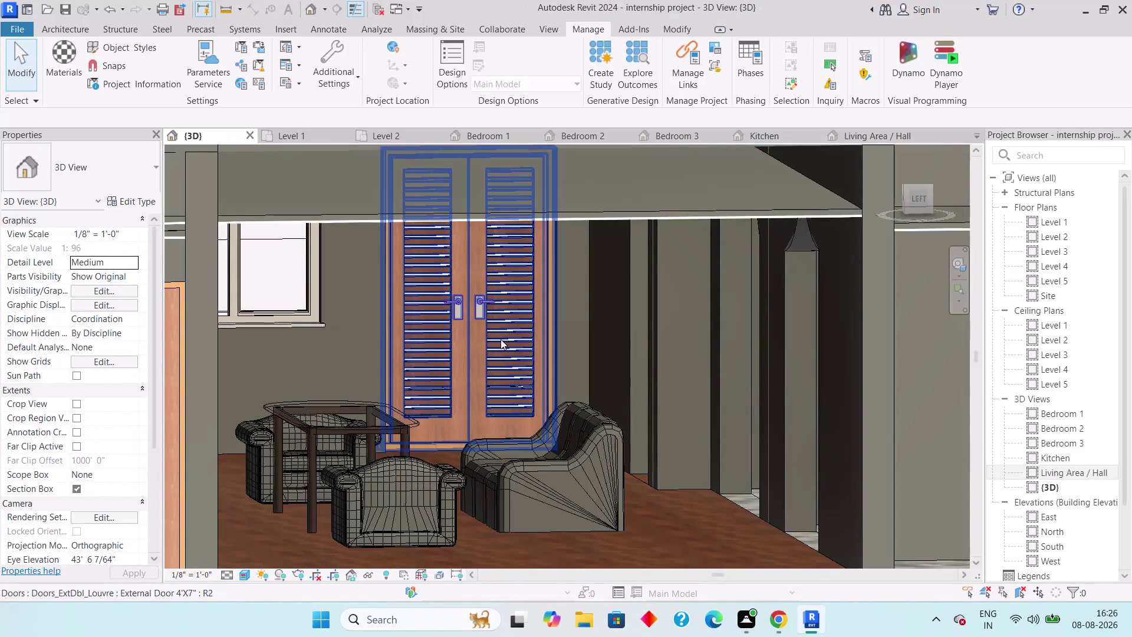
Turn off the 3D Section Box, zoom out to the whole house, and switch to Level 1.
scroll(down, 3)
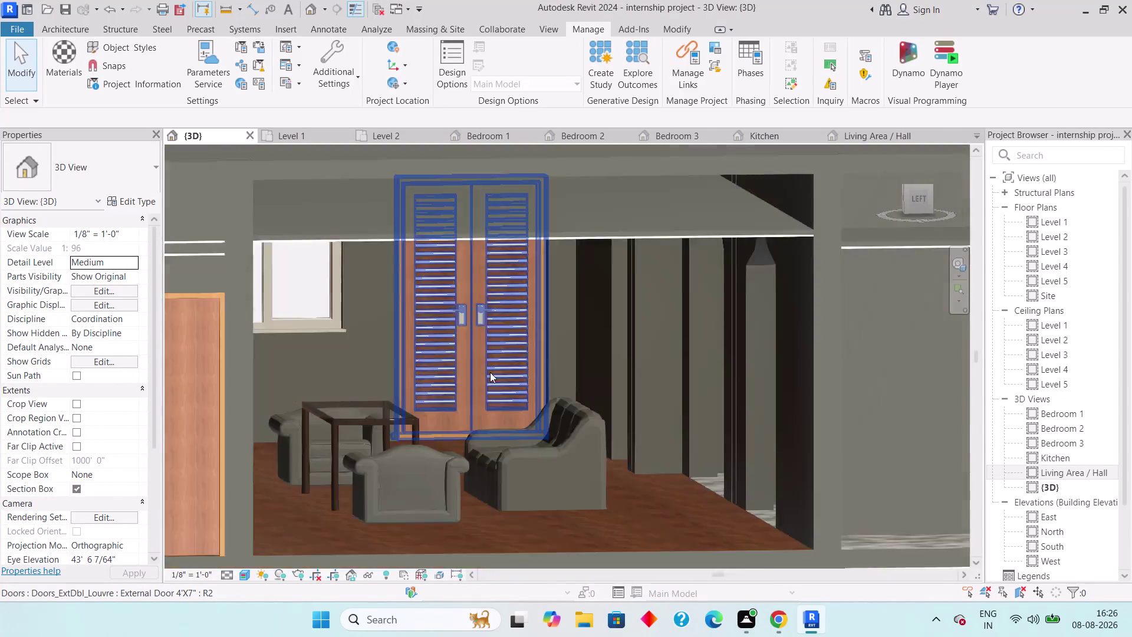
scroll(down, 3)
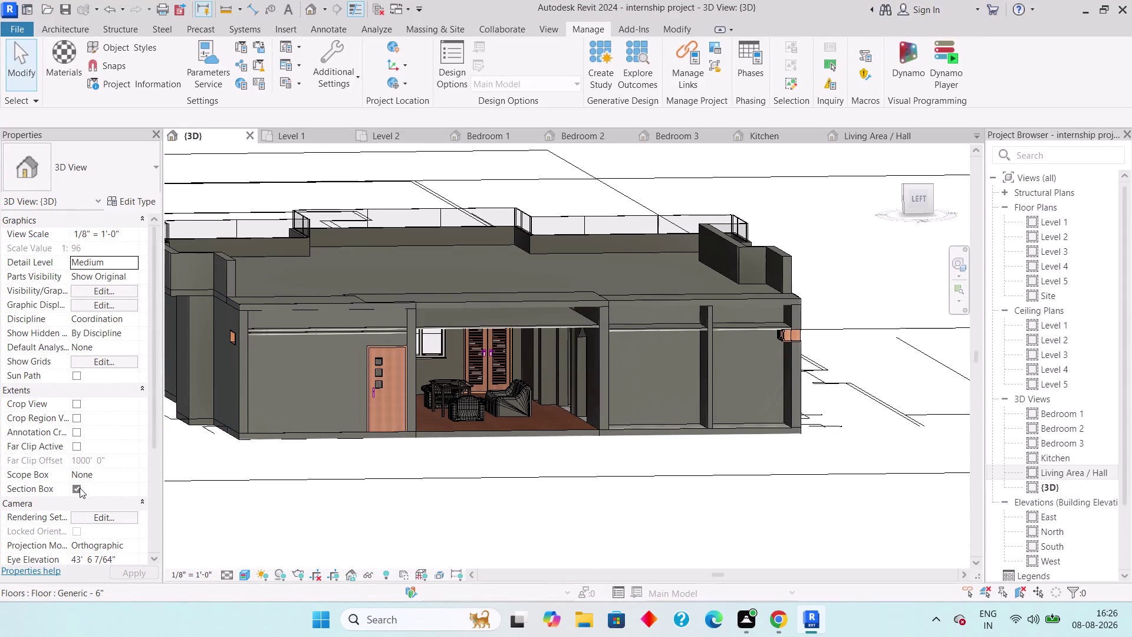
click(79, 488)
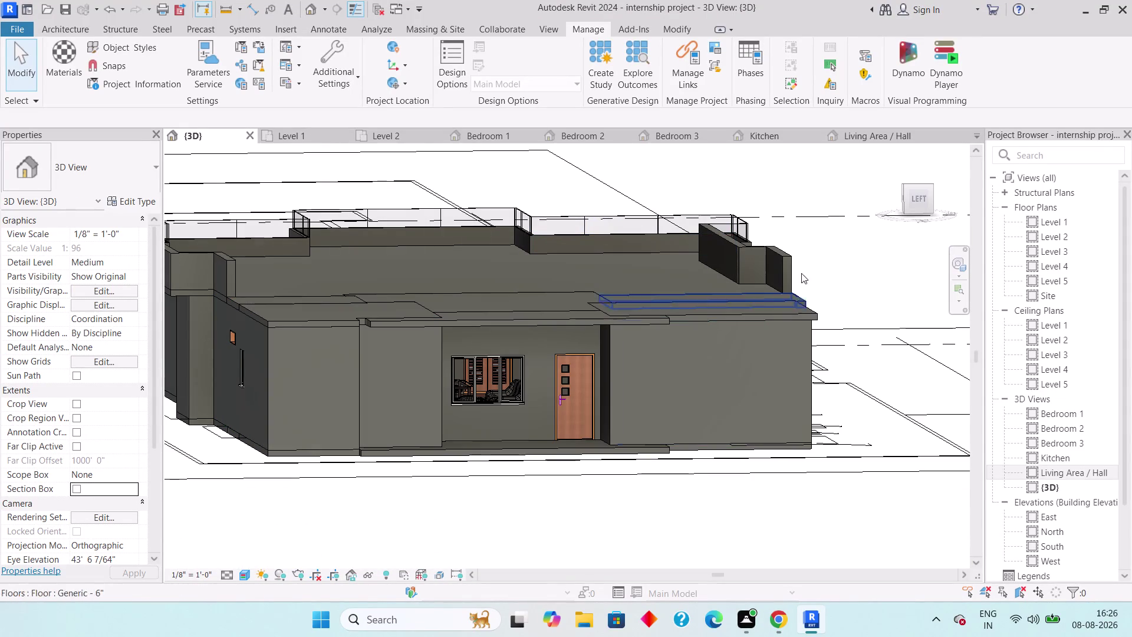
drag(915, 200, 940, 223)
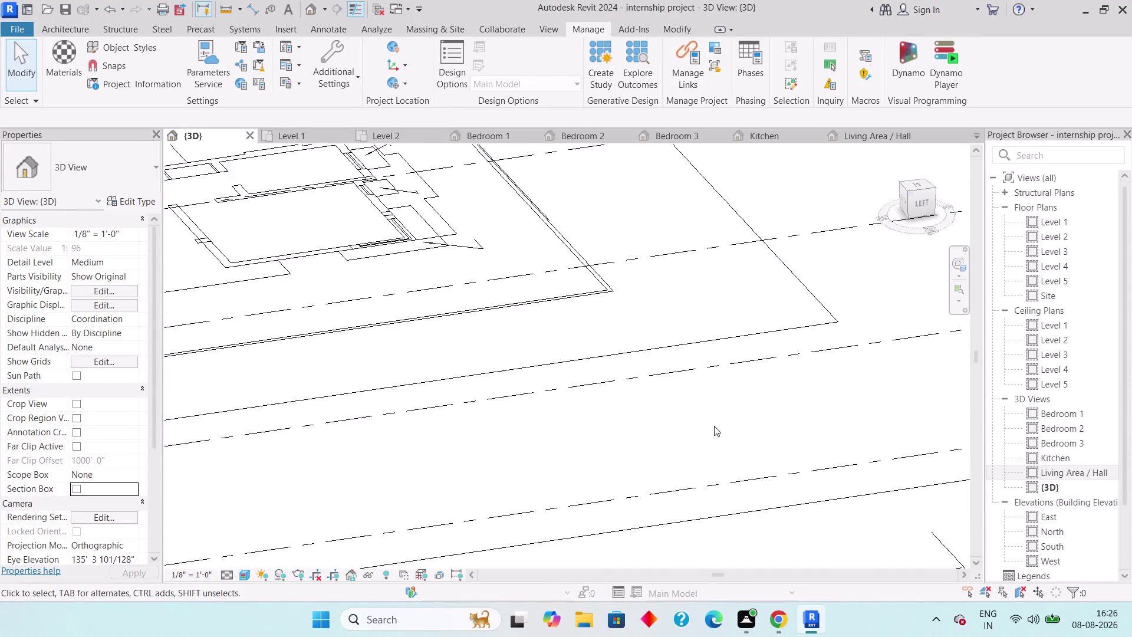
scroll(down, 3)
middle_drag(726, 456, 644, 296)
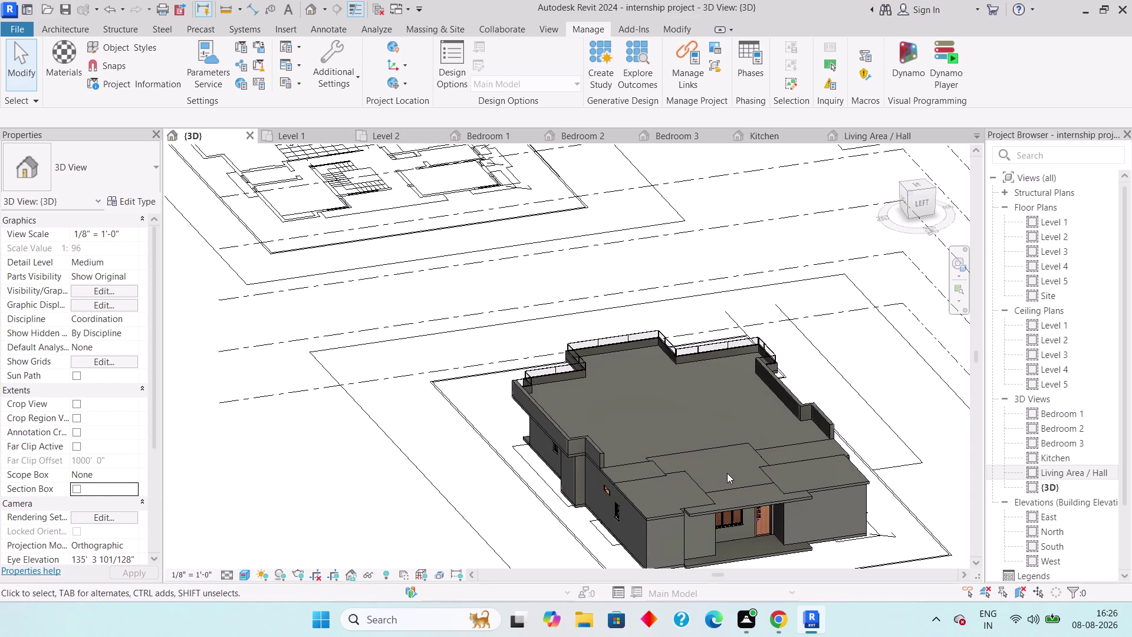
scroll(down, 3)
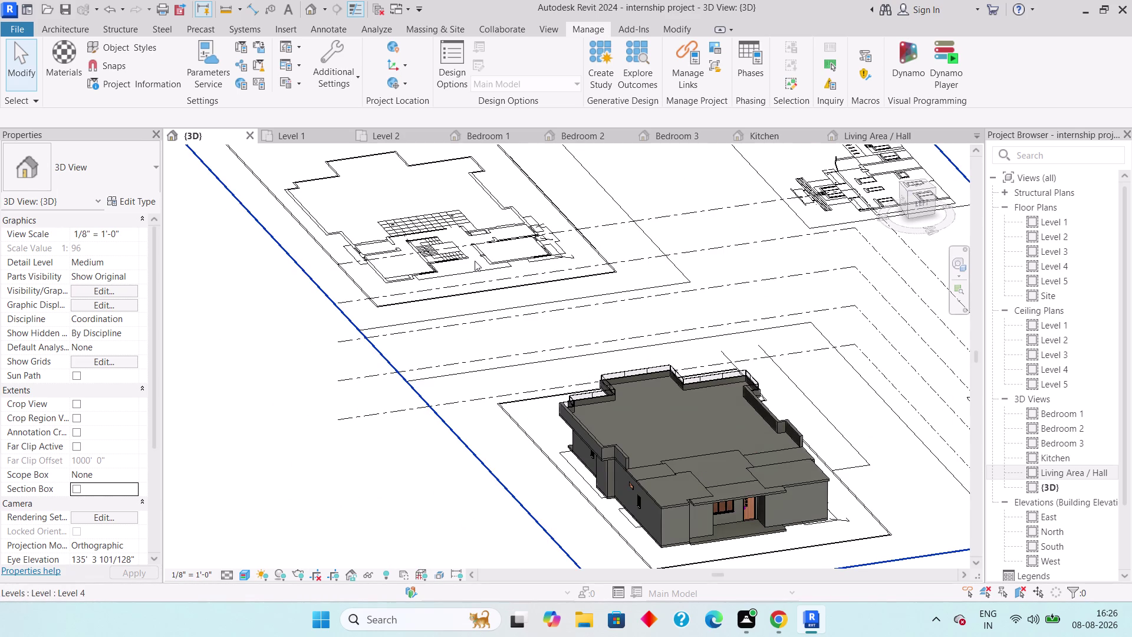
click(297, 130)
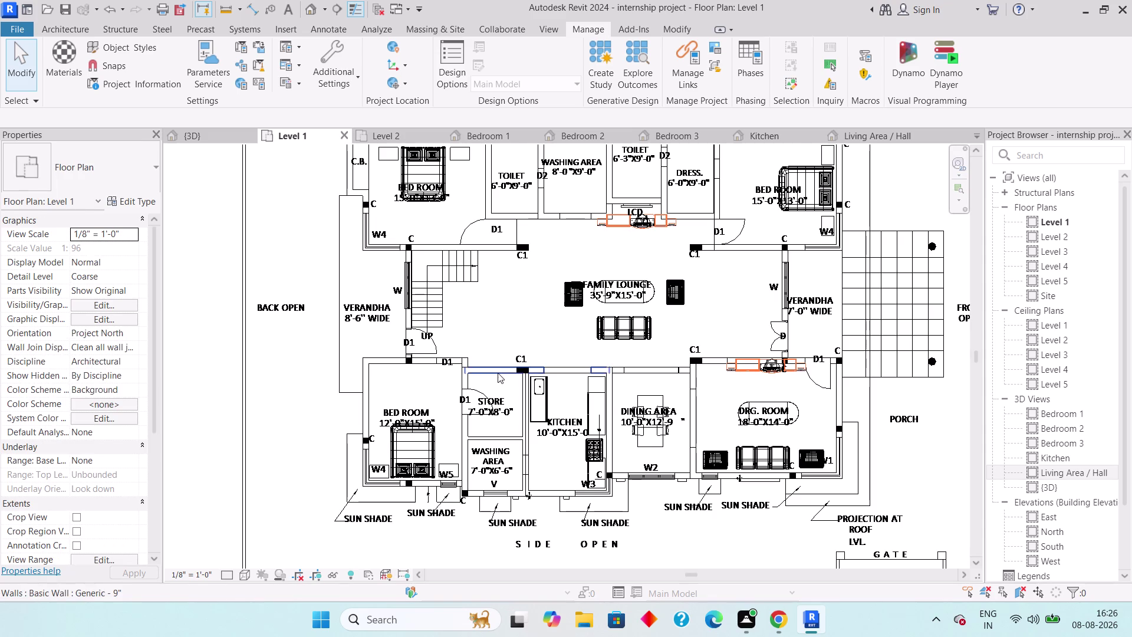
Zoom out on Level 1 to see all imported plan sheets, then return to {3D}.
scroll(down, 3)
scroll(down, 3)
middle_drag(507, 388, 502, 375)
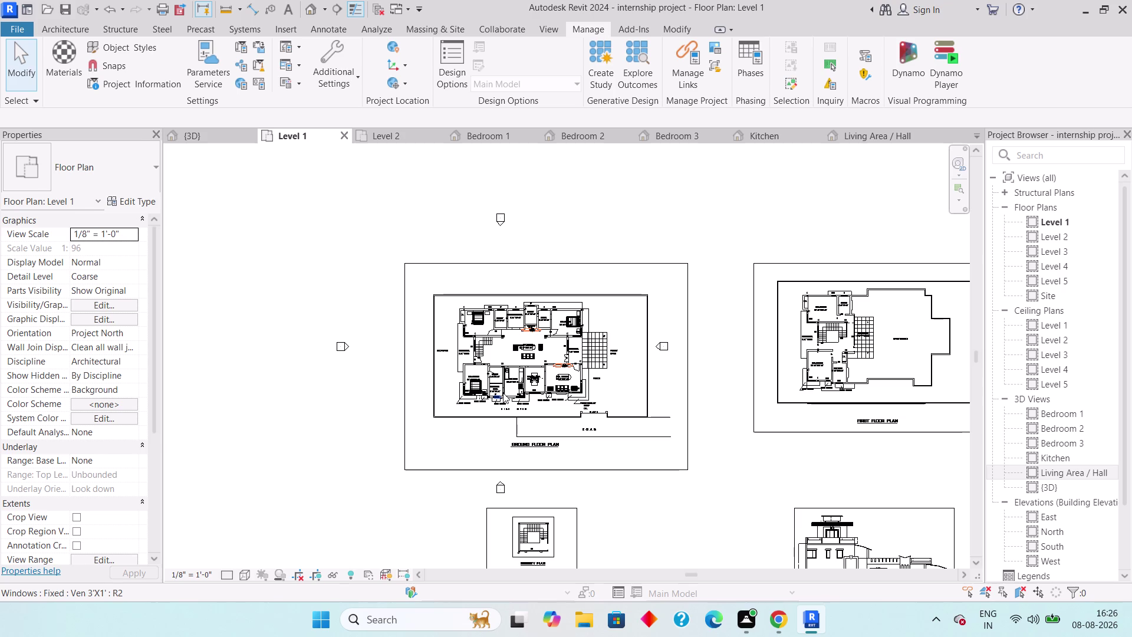
scroll(down, 3)
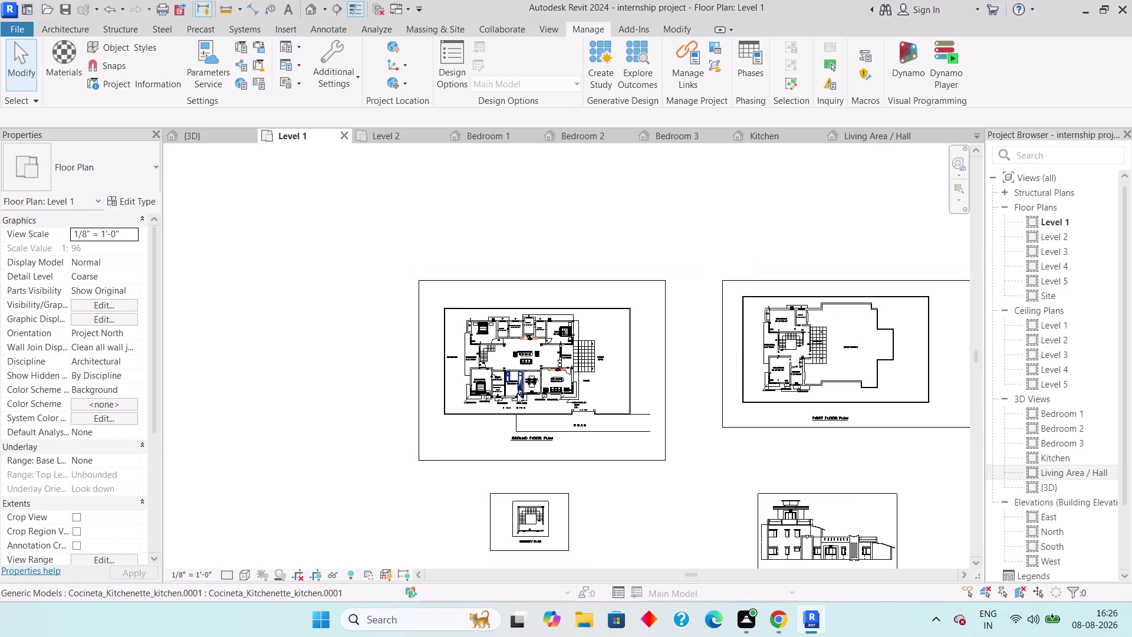
click(210, 137)
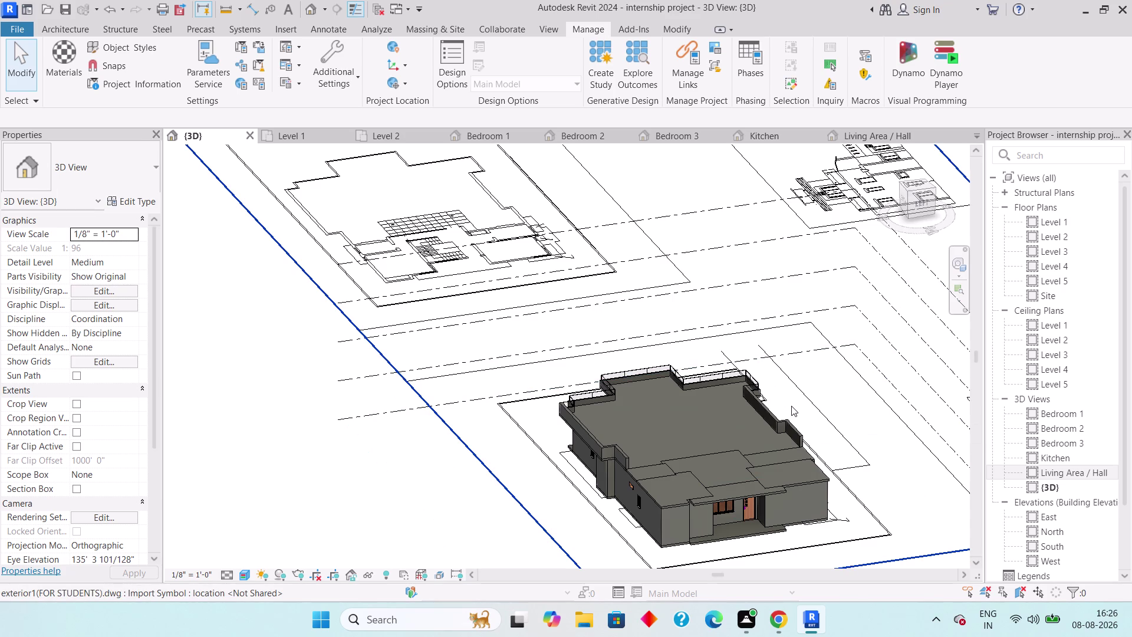
scroll(down, 3)
middle_drag(800, 387, 615, 315)
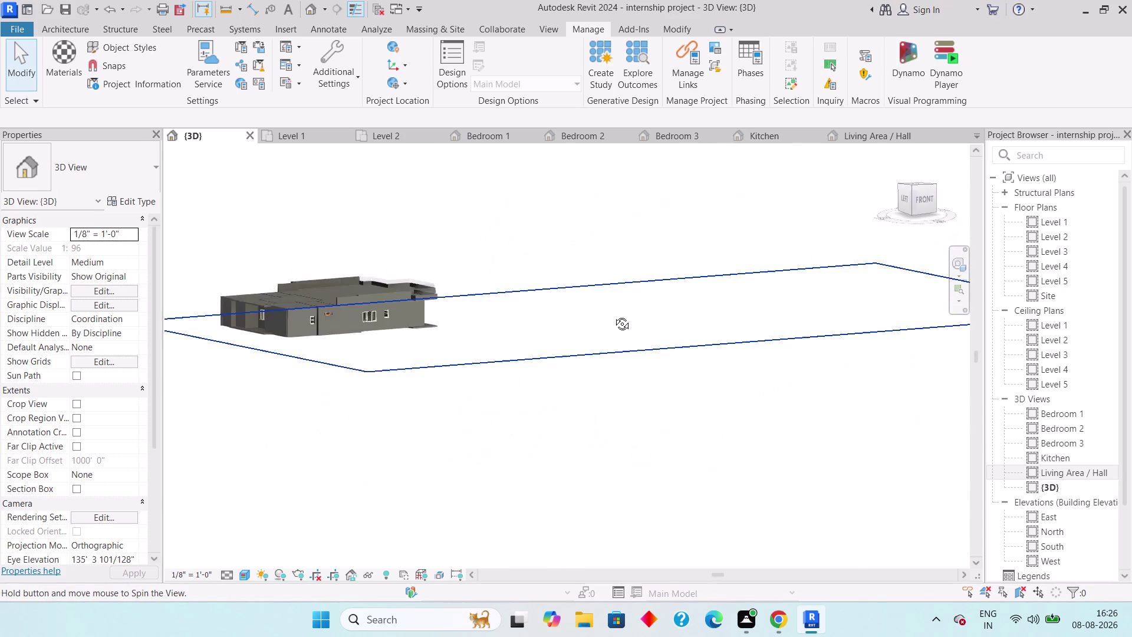
middle_drag(615, 314, 606, 315)
middle_drag(597, 318, 917, 458)
middle_drag(738, 402, 678, 465)
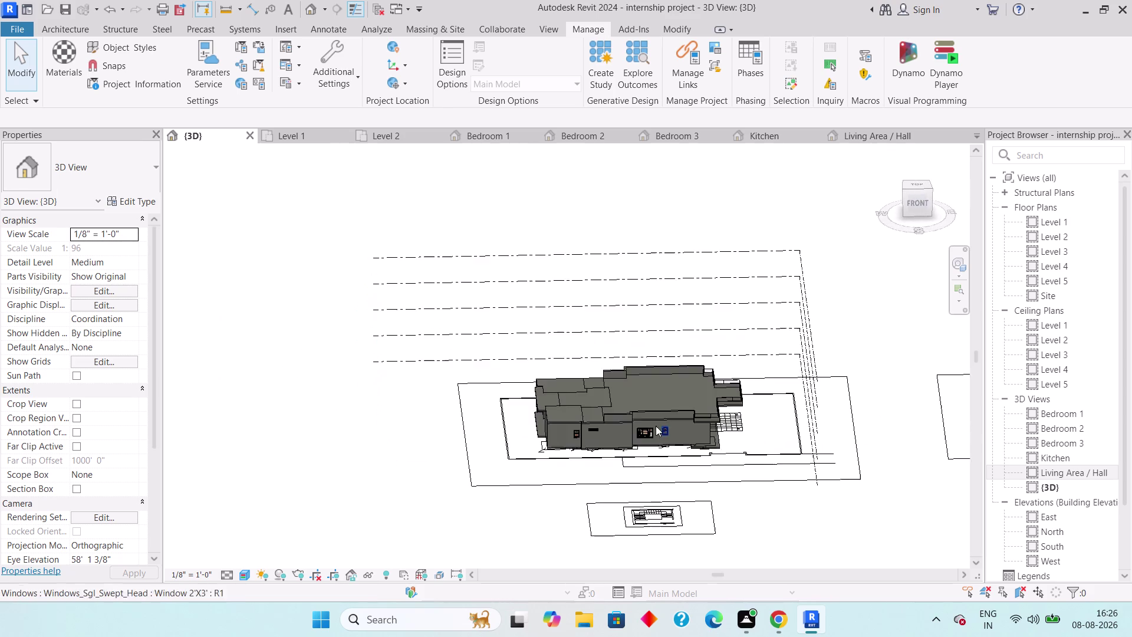
scroll(up, 3)
scroll(up, 3)
middle_drag(687, 428, 620, 400)
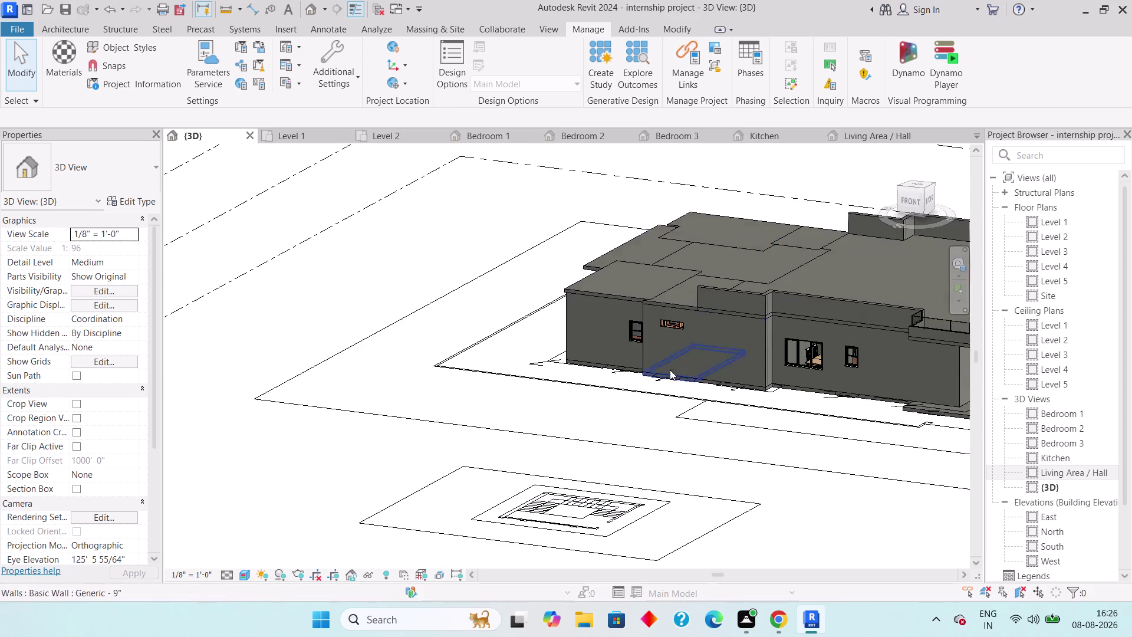
middle_drag(679, 368, 491, 427)
scroll(down, 3)
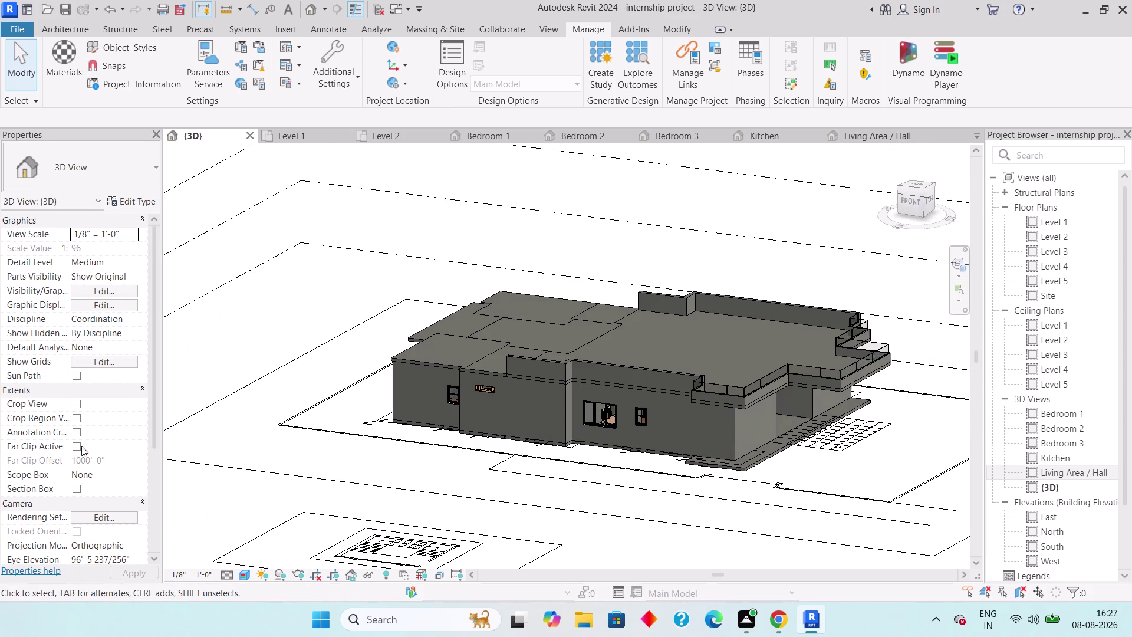
middle_drag(657, 457, 677, 500)
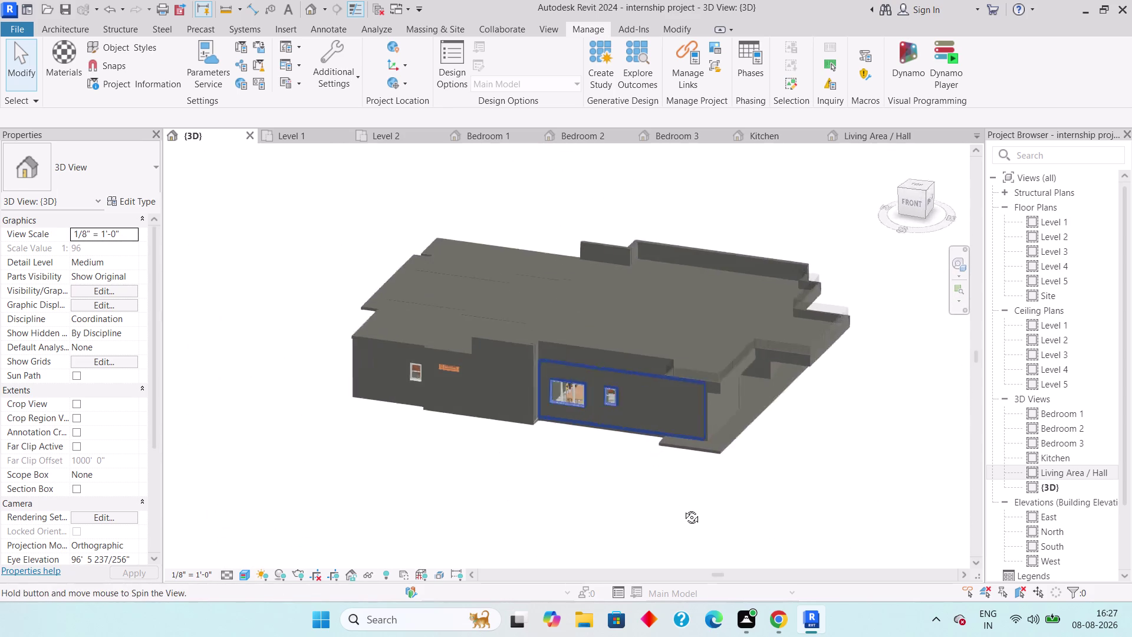
middle_drag(677, 500, 687, 515)
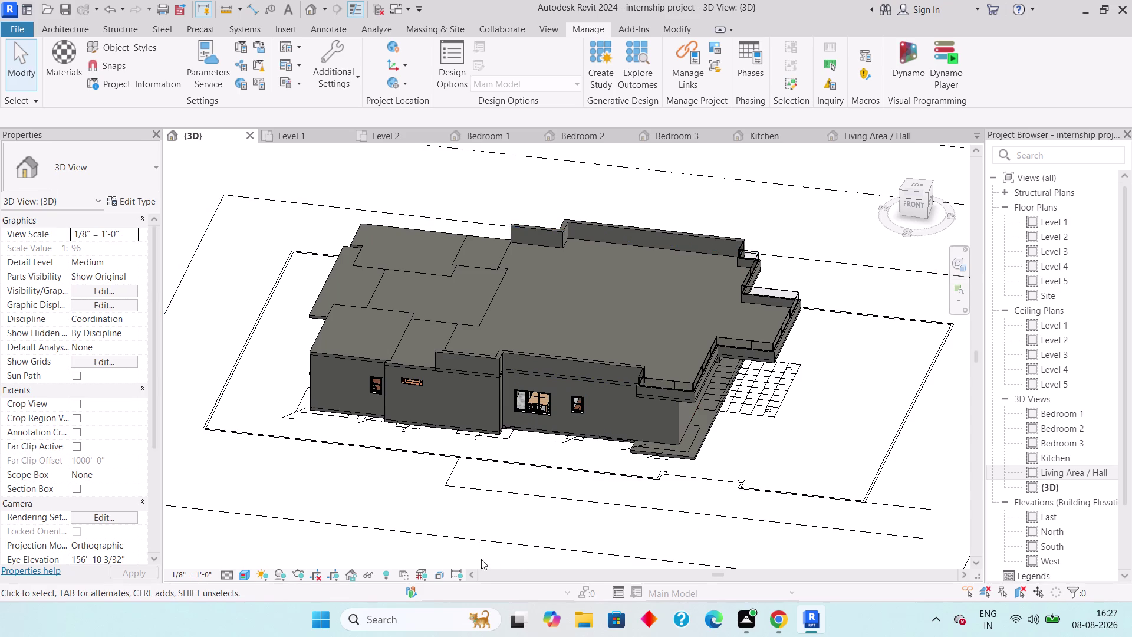
click(73, 61)
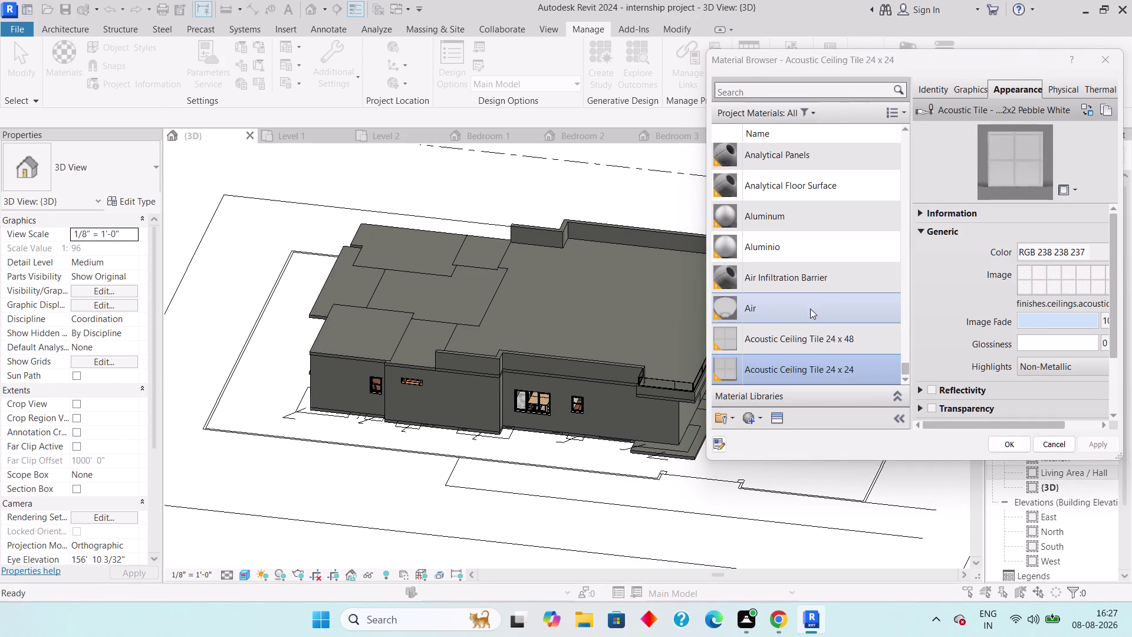
click(790, 92)
text(be)
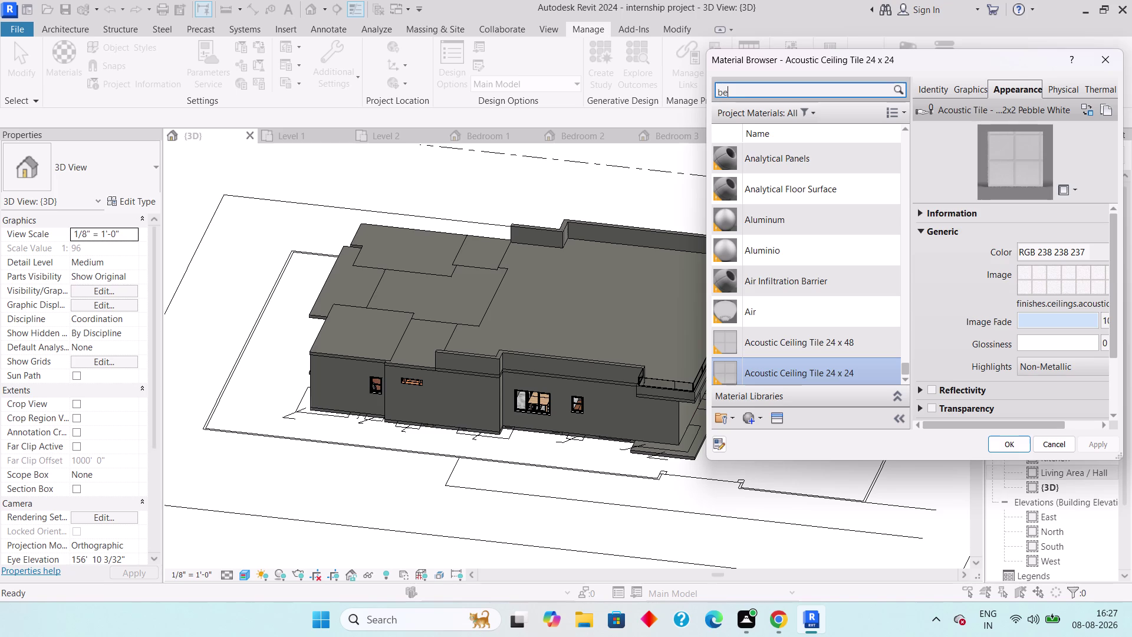
text(i)
text(ge)
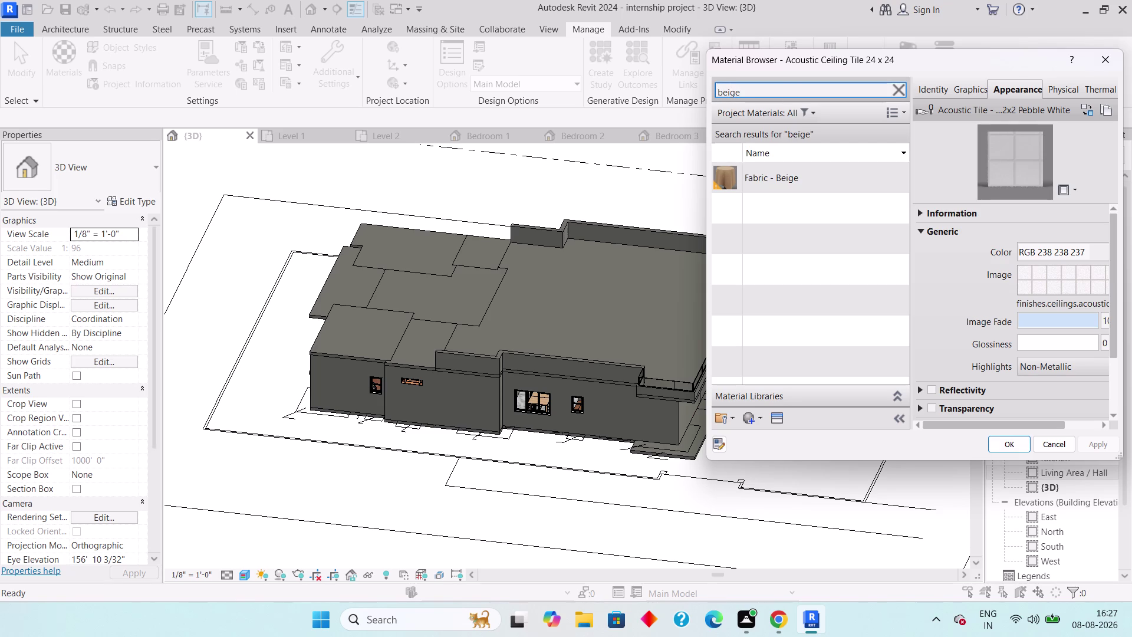
click(913, 93)
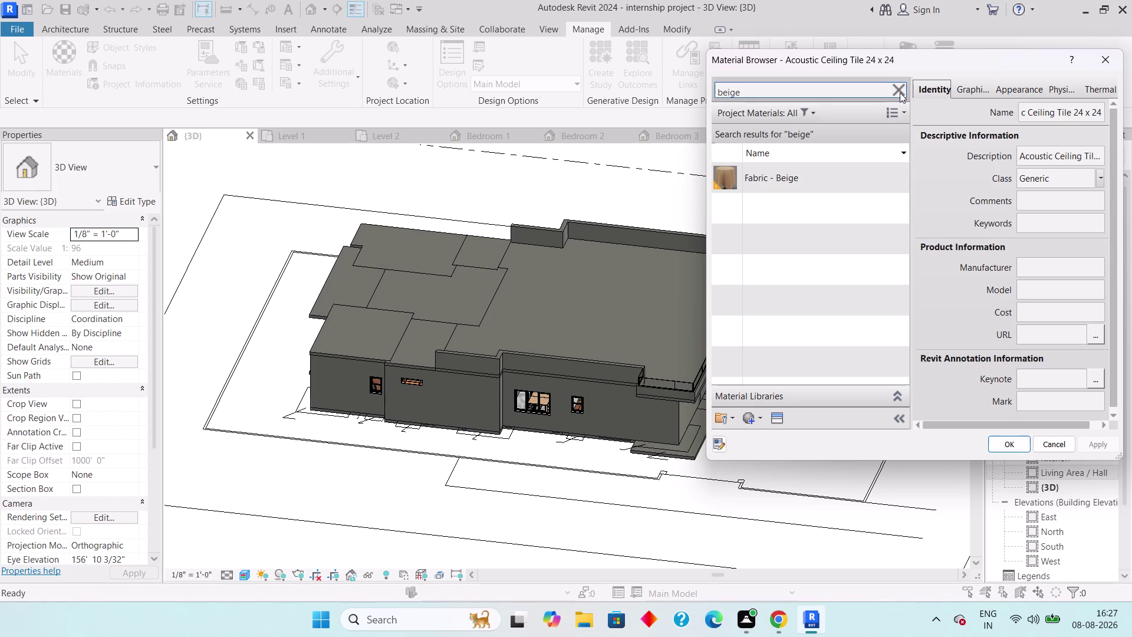
click(892, 90)
click(1104, 62)
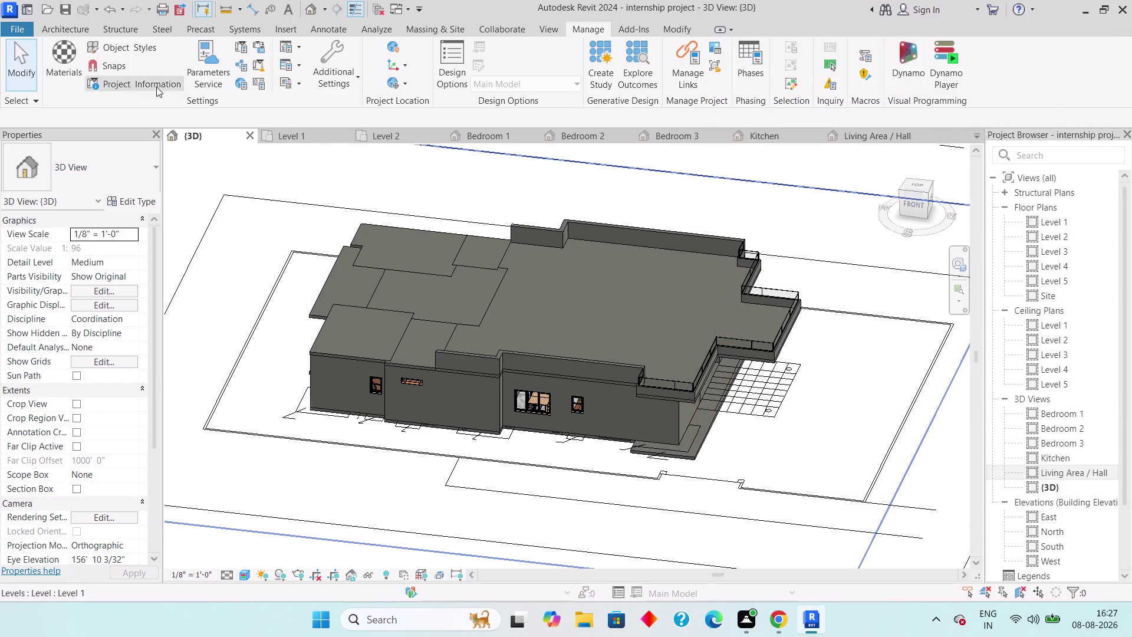
click(67, 55)
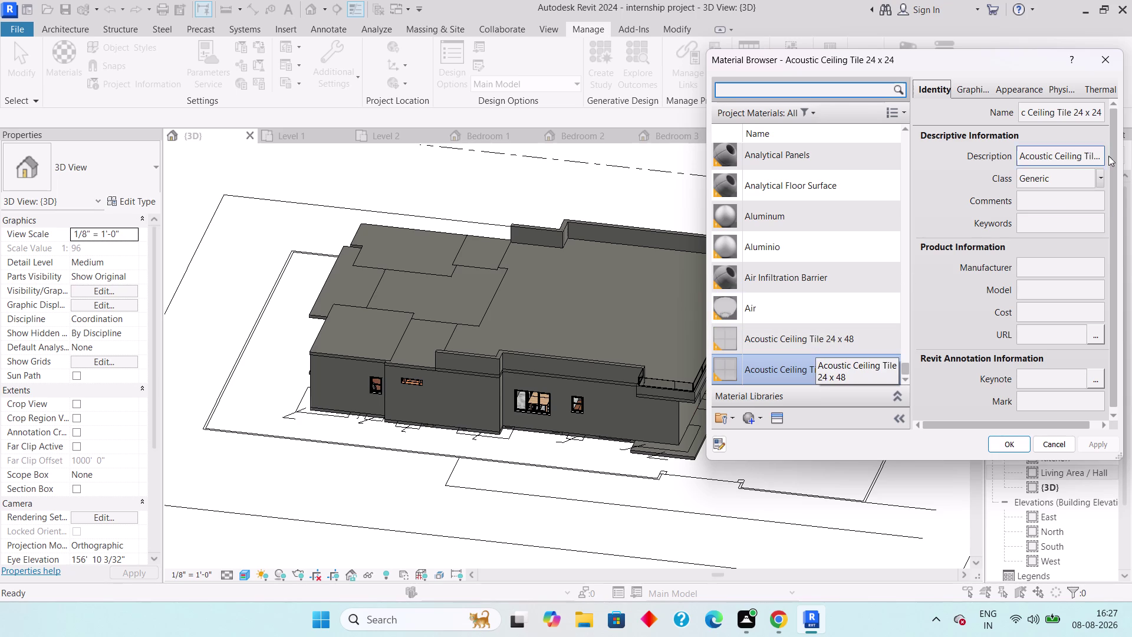
click(1118, 61)
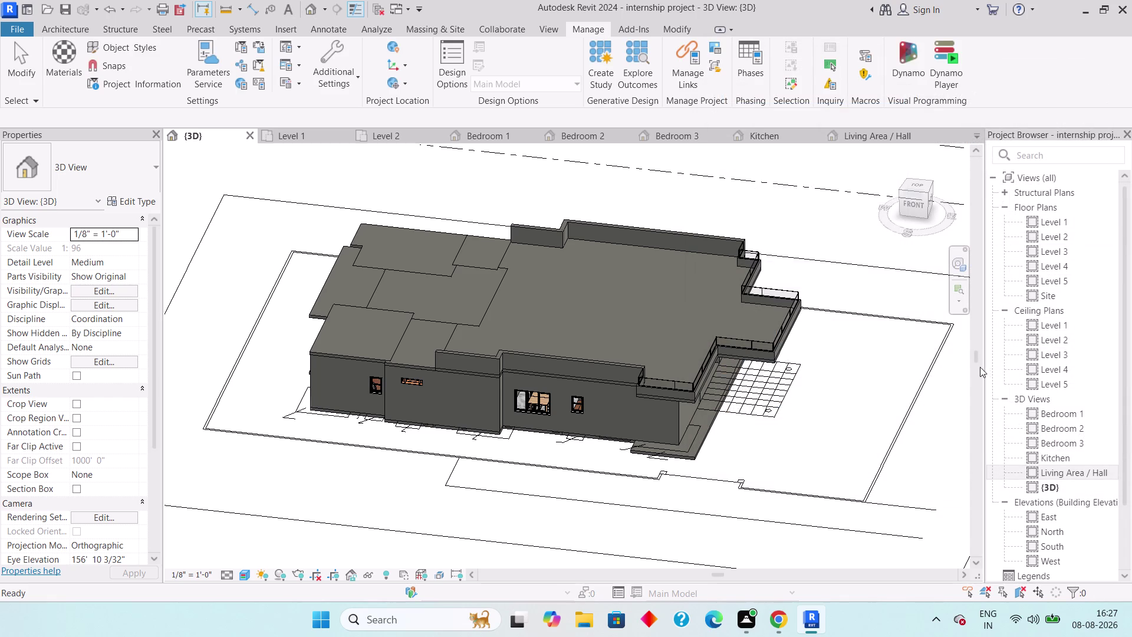
Orbit and zoom to the side wall window in 3D, then switch to the Level 1 plan.
middle_drag(977, 349, 936, 340)
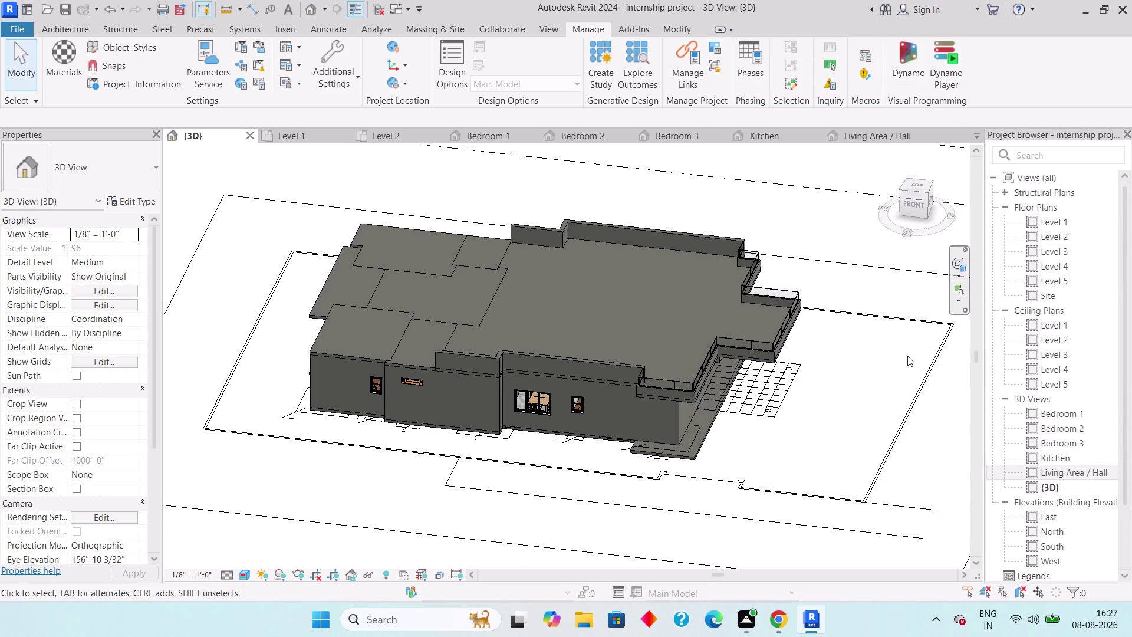
middle_drag(900, 351, 845, 335)
scroll(down, 3)
middle_drag(844, 326, 731, 454)
scroll(up, 3)
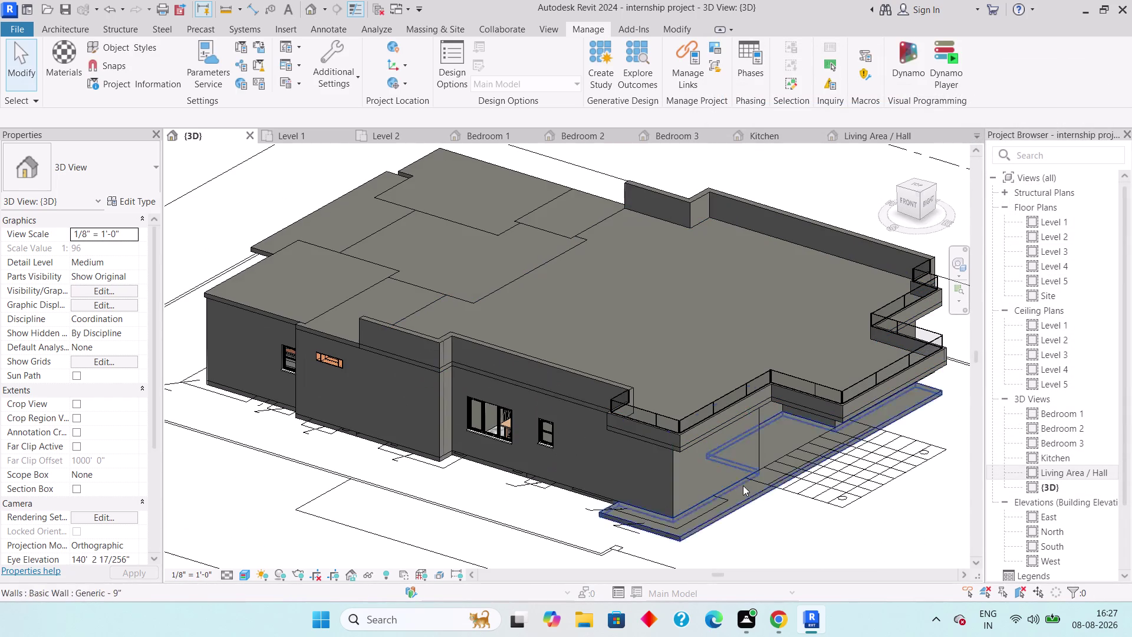
scroll(up, 3)
middle_drag(728, 483, 710, 475)
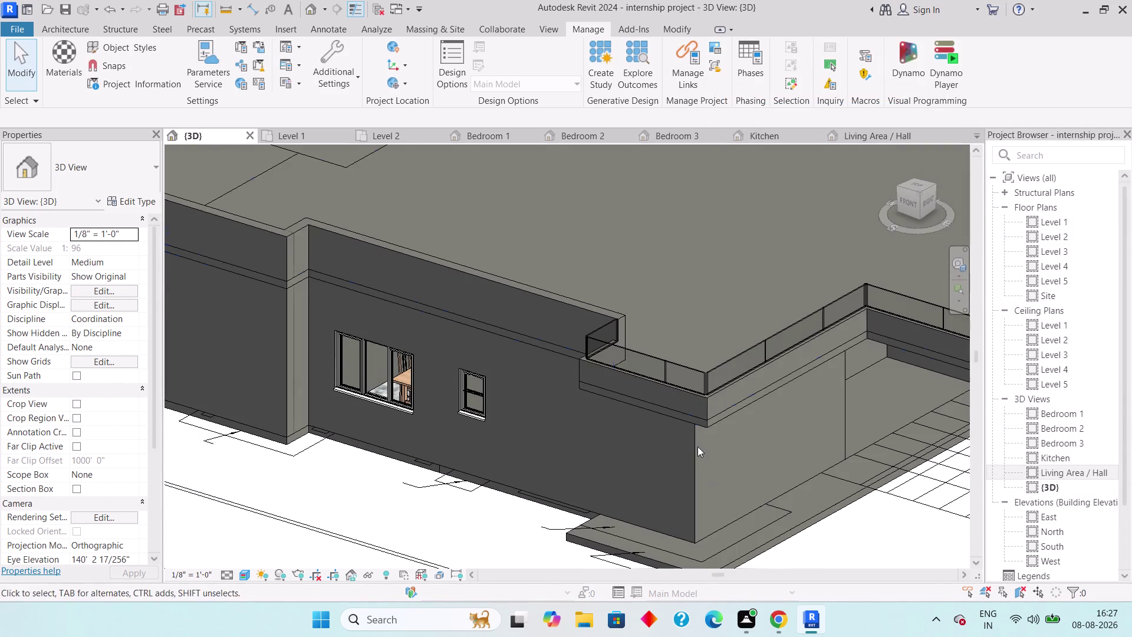
click(289, 130)
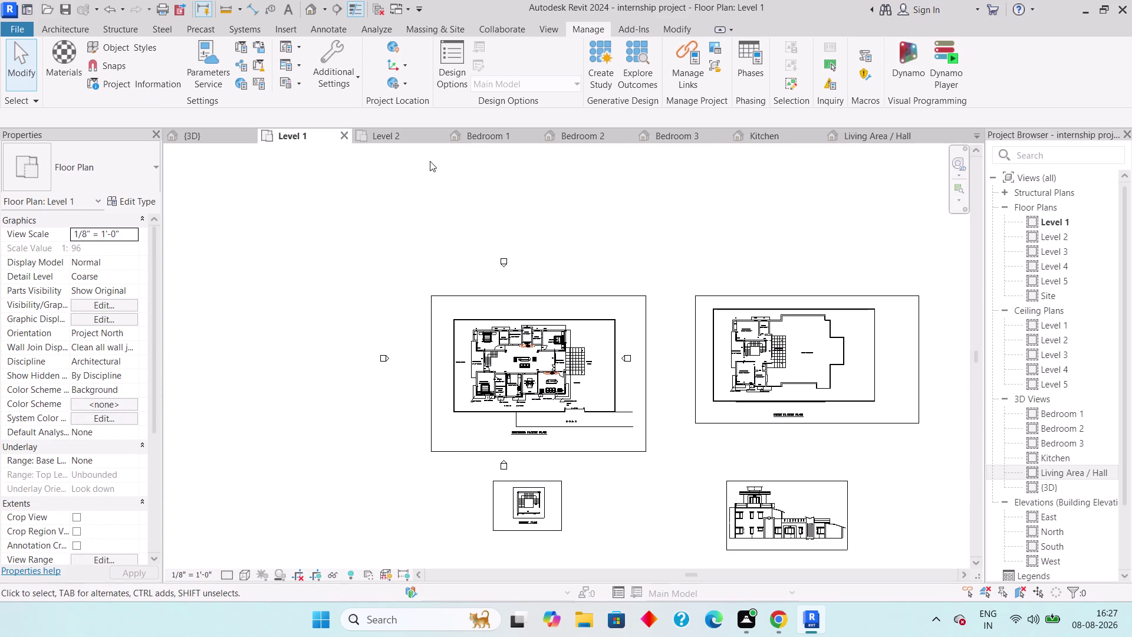
Close several open room view tabs, including the Living Area / Hall view.
click(533, 130)
triple_click(533, 131)
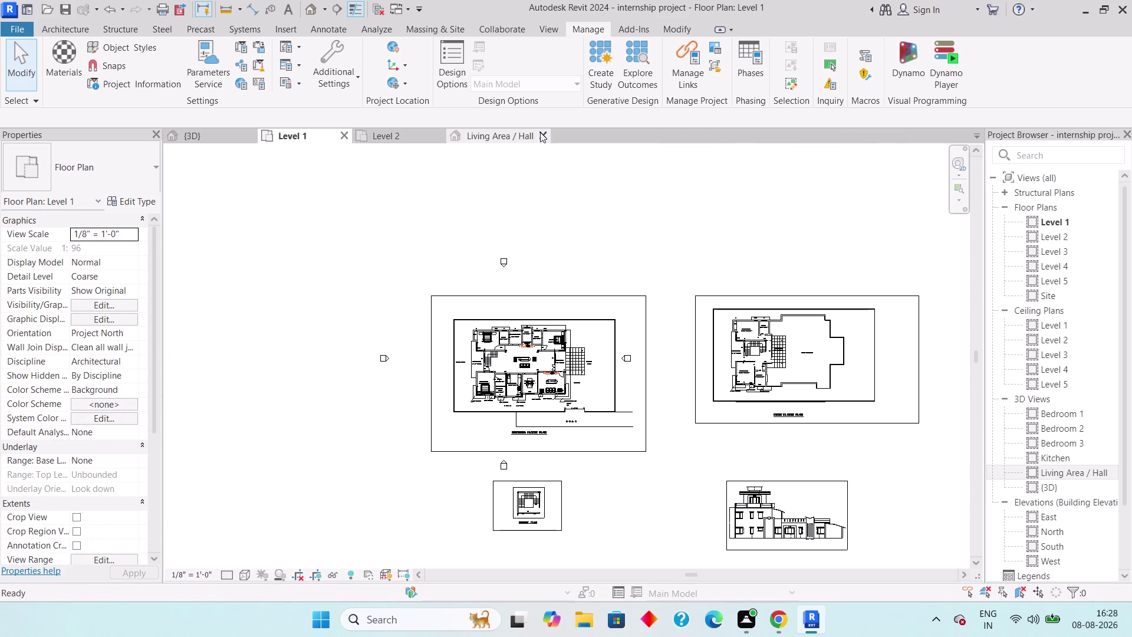
click(540, 132)
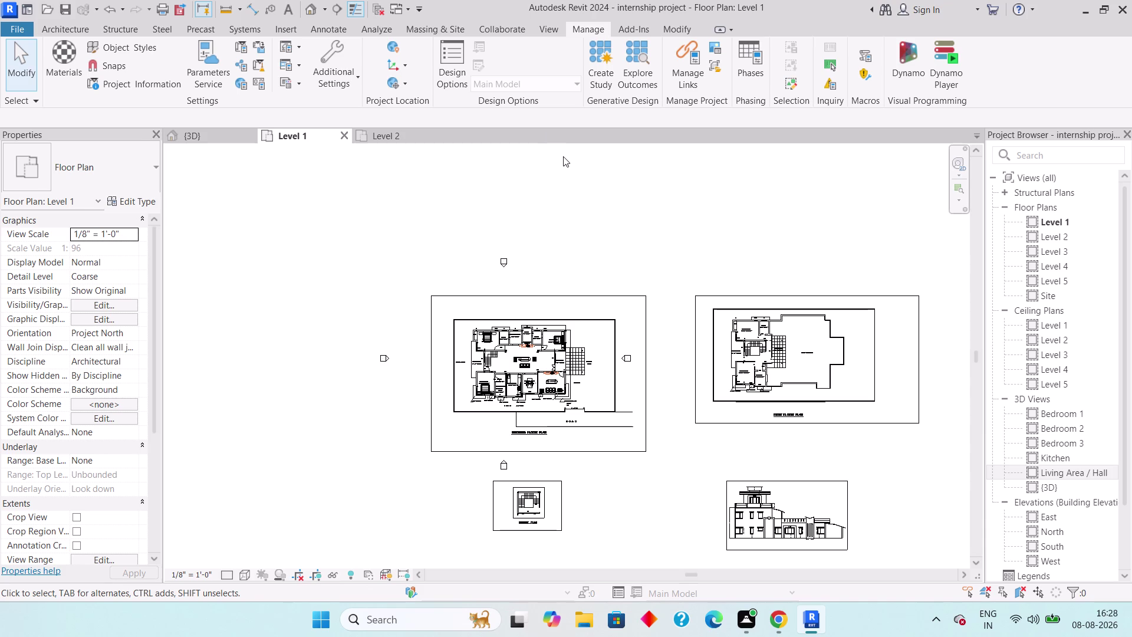
Toggle the system quick settings panel and zoom into the drawing room and dining area.
scroll(up, 3)
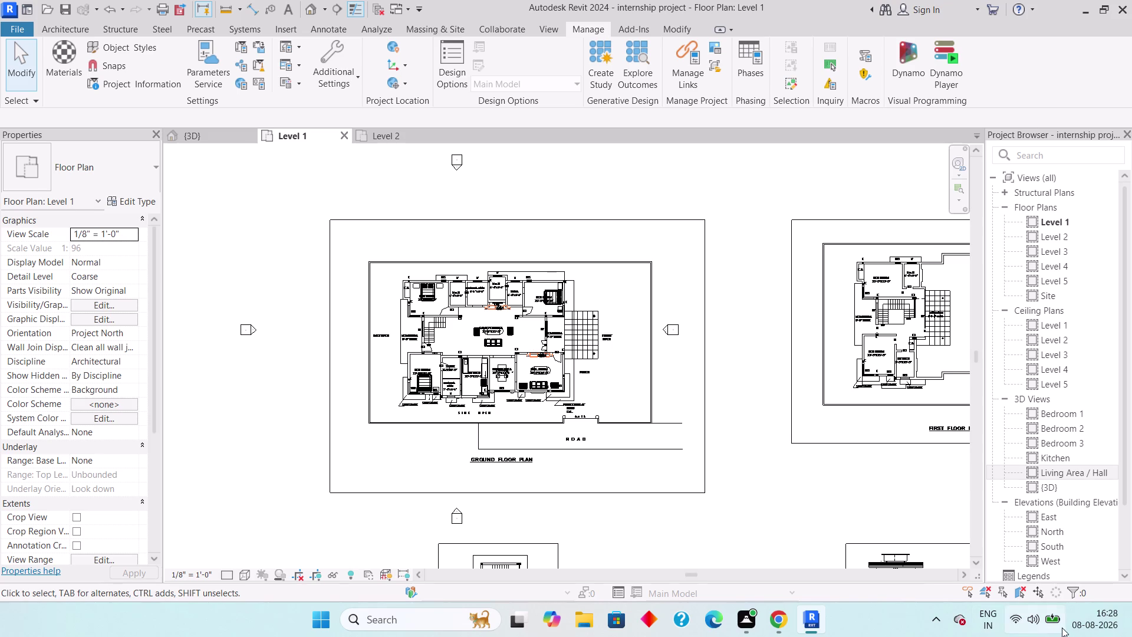
click(1072, 630)
click(1073, 624)
click(1054, 623)
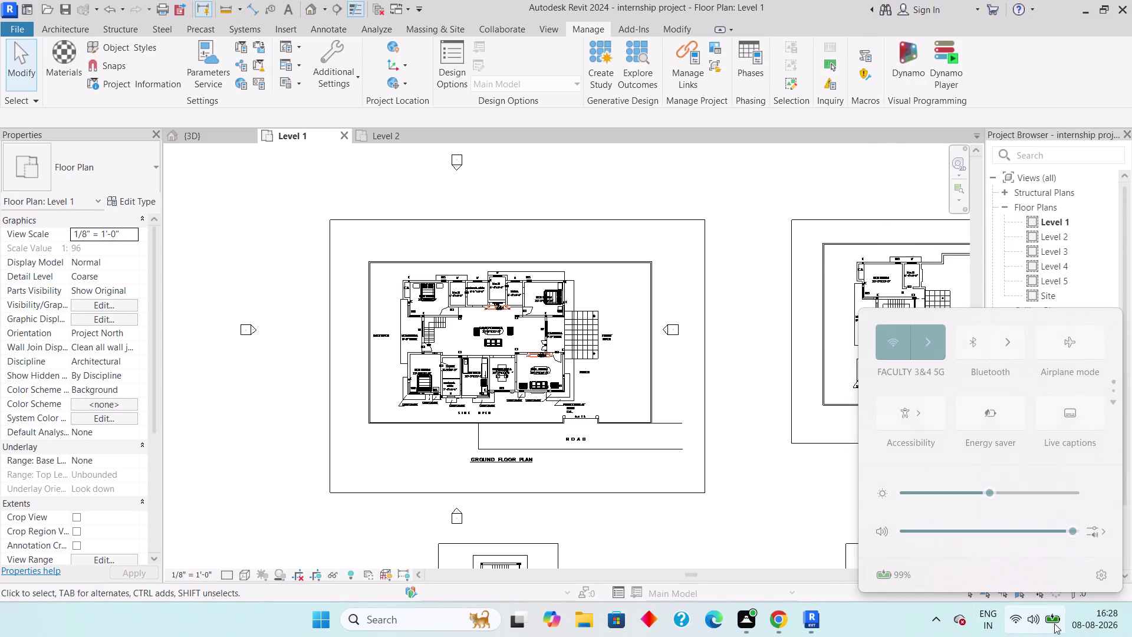
click(1054, 623)
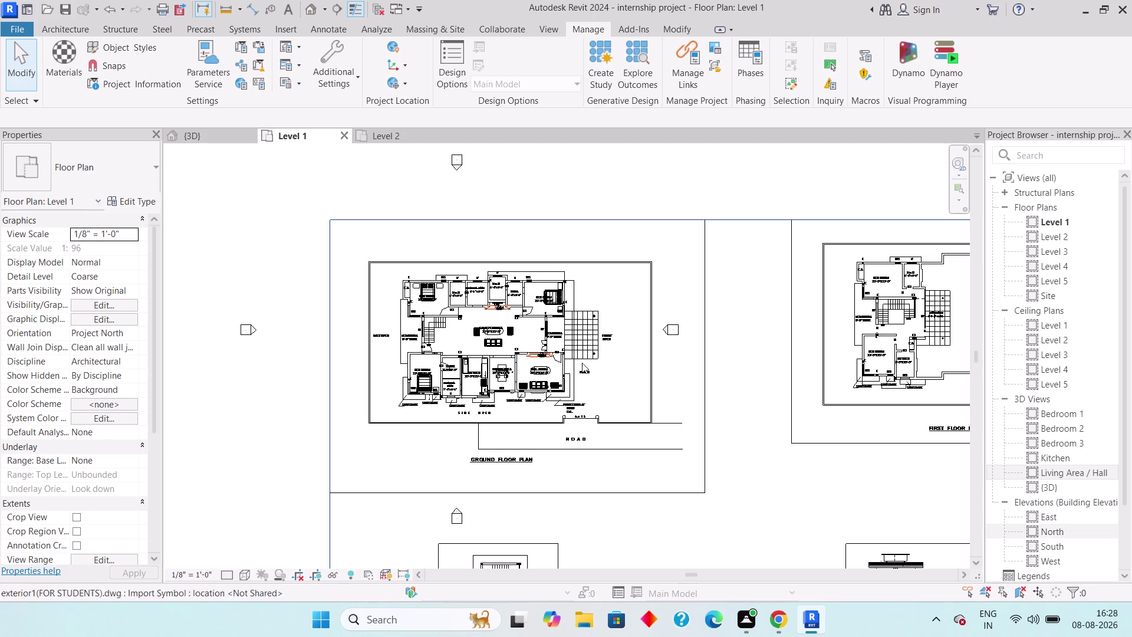
scroll(up, 3)
scroll(up, 3)
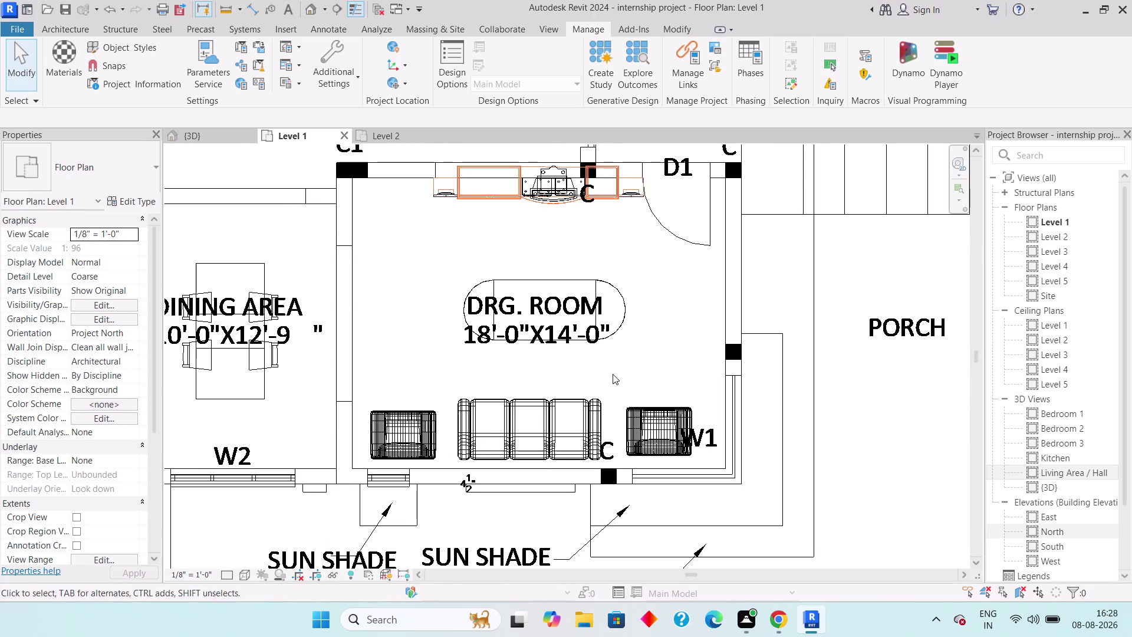
middle_drag(616, 345, 562, 354)
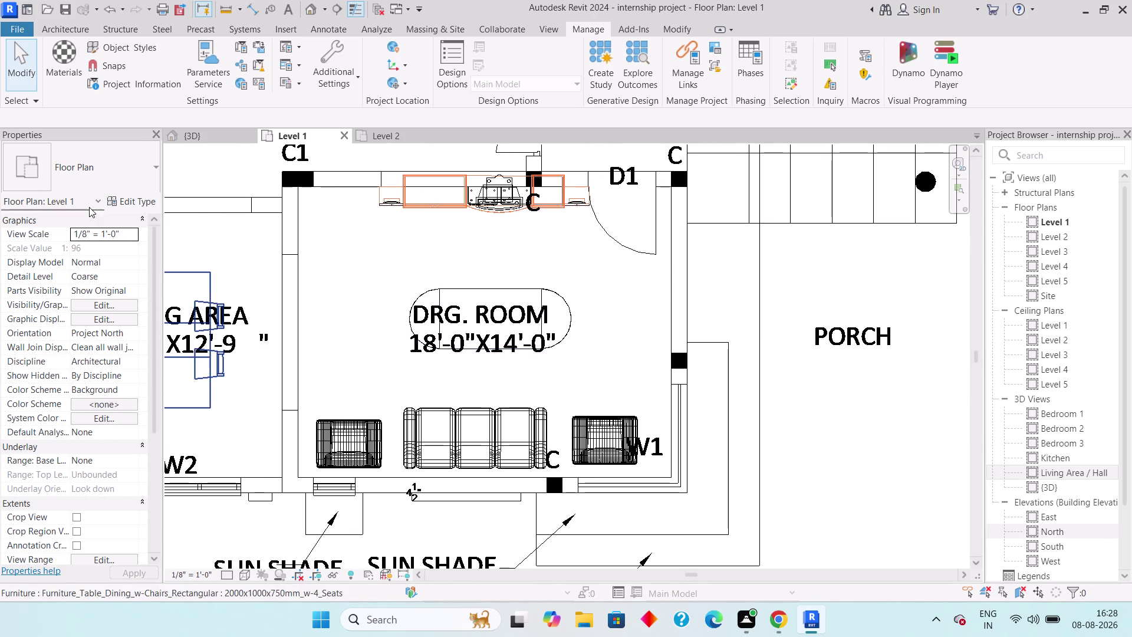
click(584, 492)
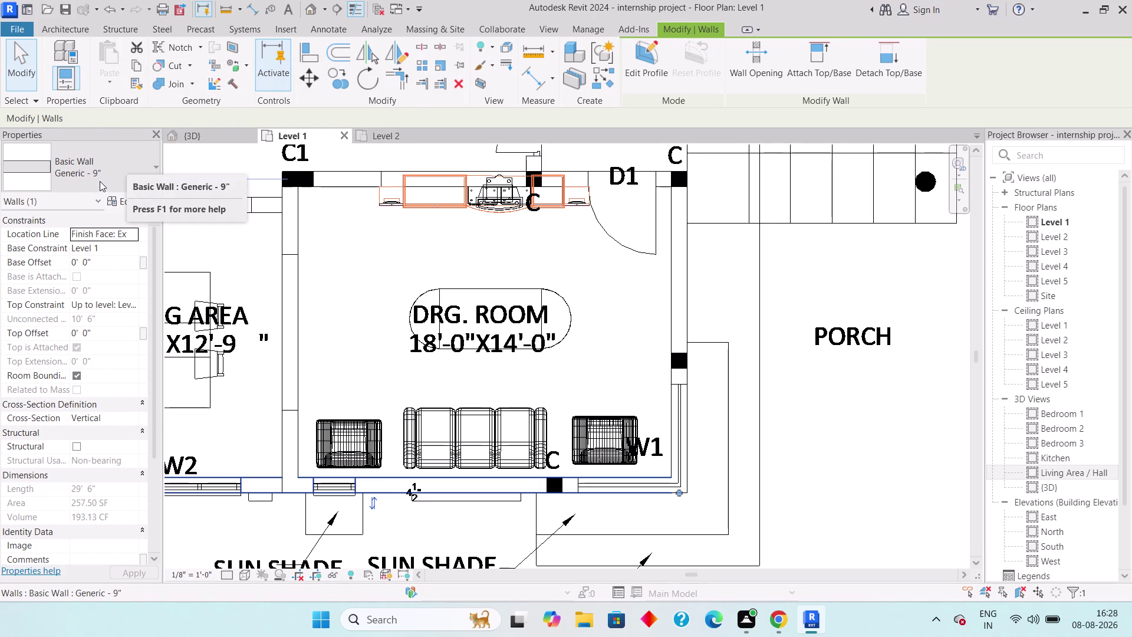
click(758, 79)
middle_drag(755, 443, 760, 330)
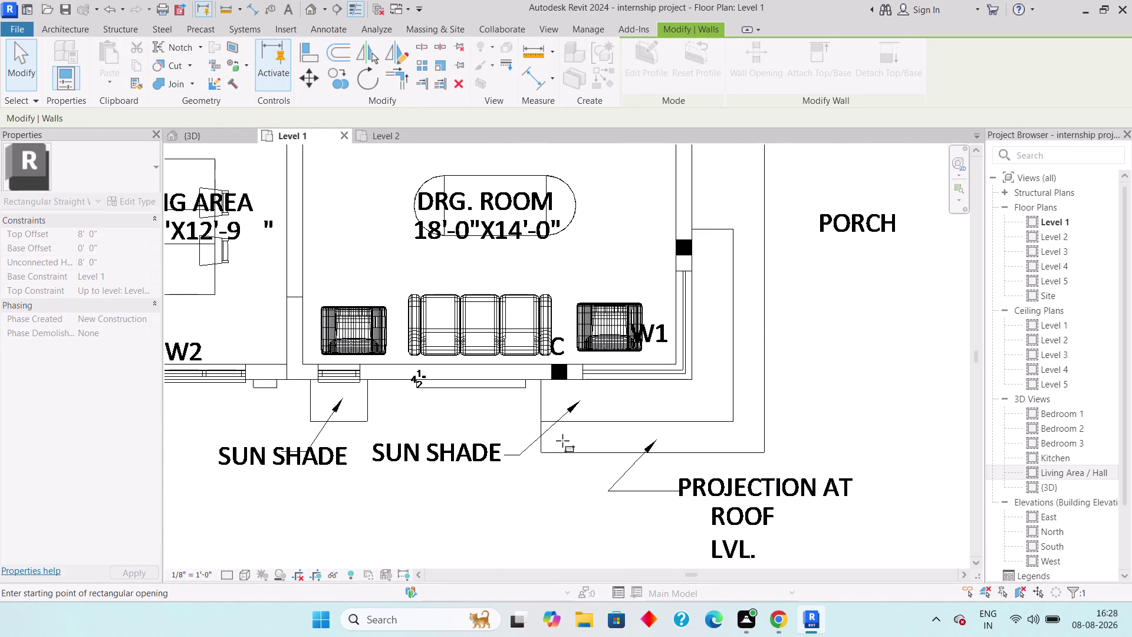
click(540, 447)
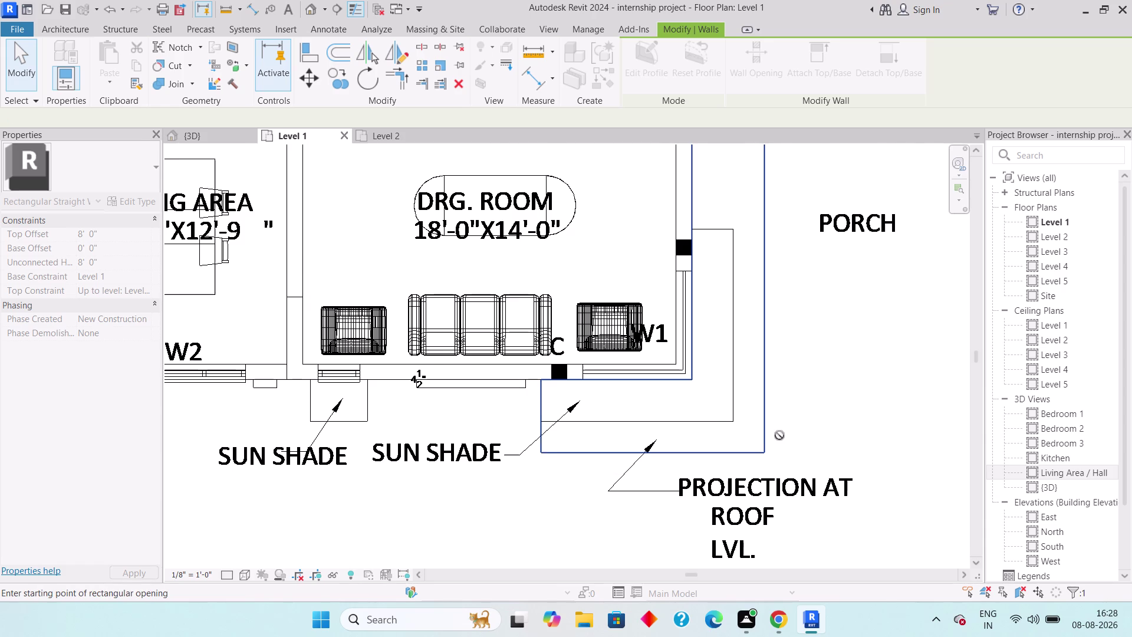
middle_drag(763, 435, 767, 312)
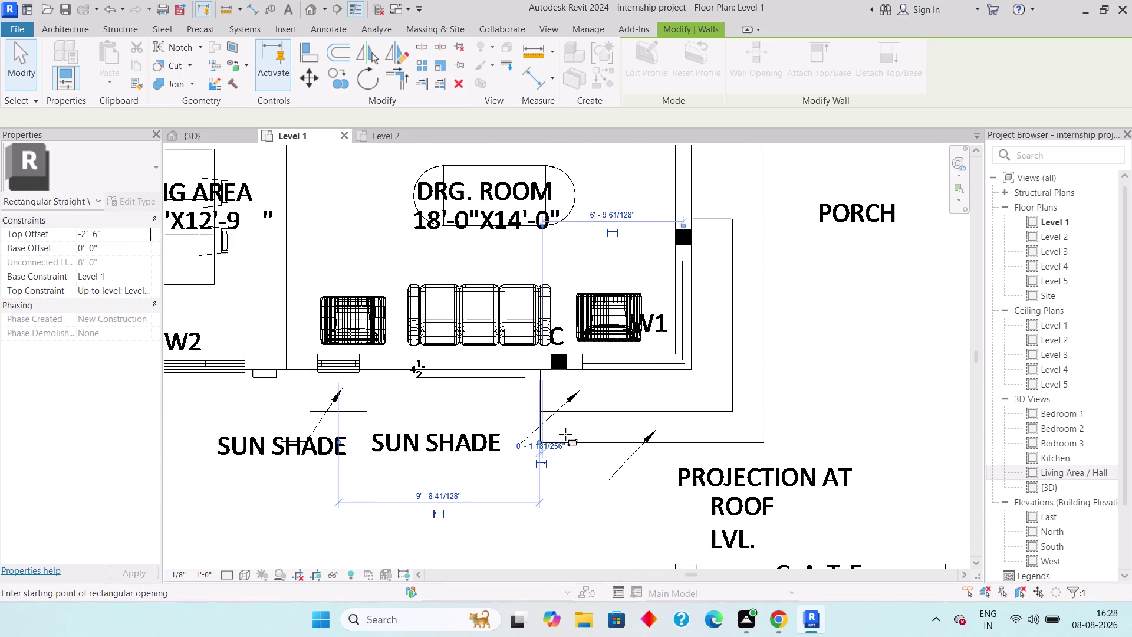
scroll(up, 3)
key(Escape)
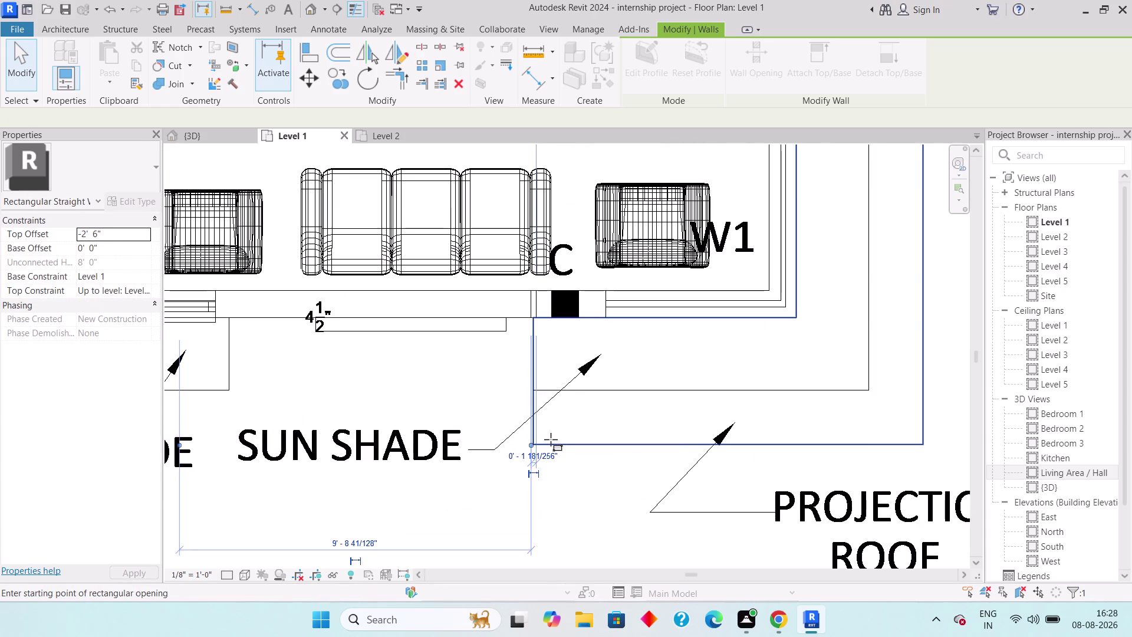
key(Escape)
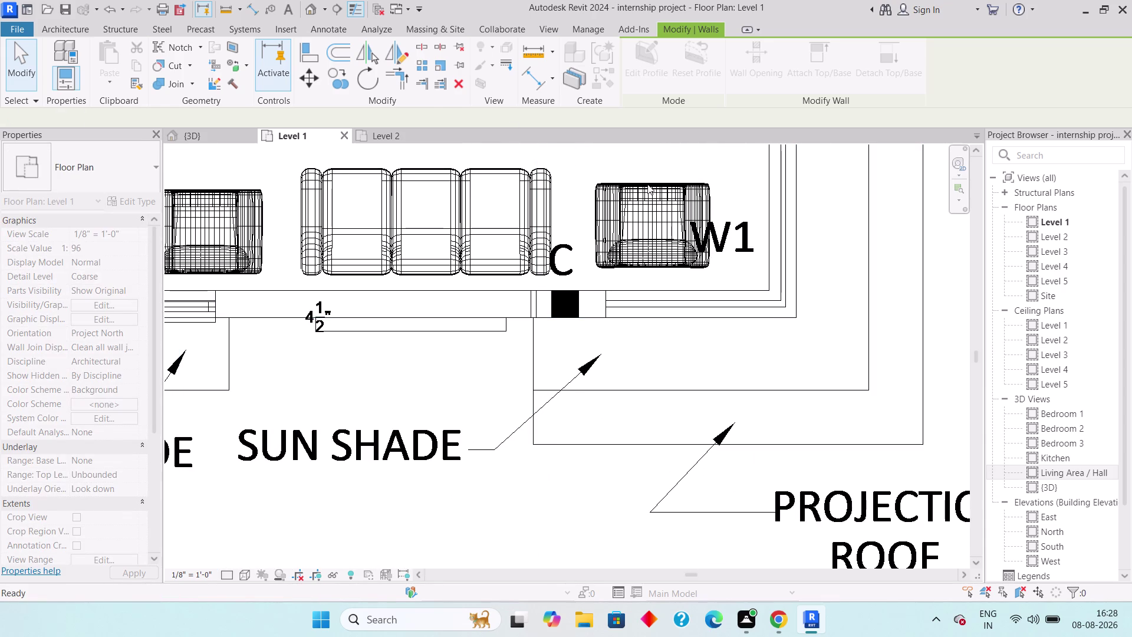
key(Escape)
click(561, 440)
key(Escape)
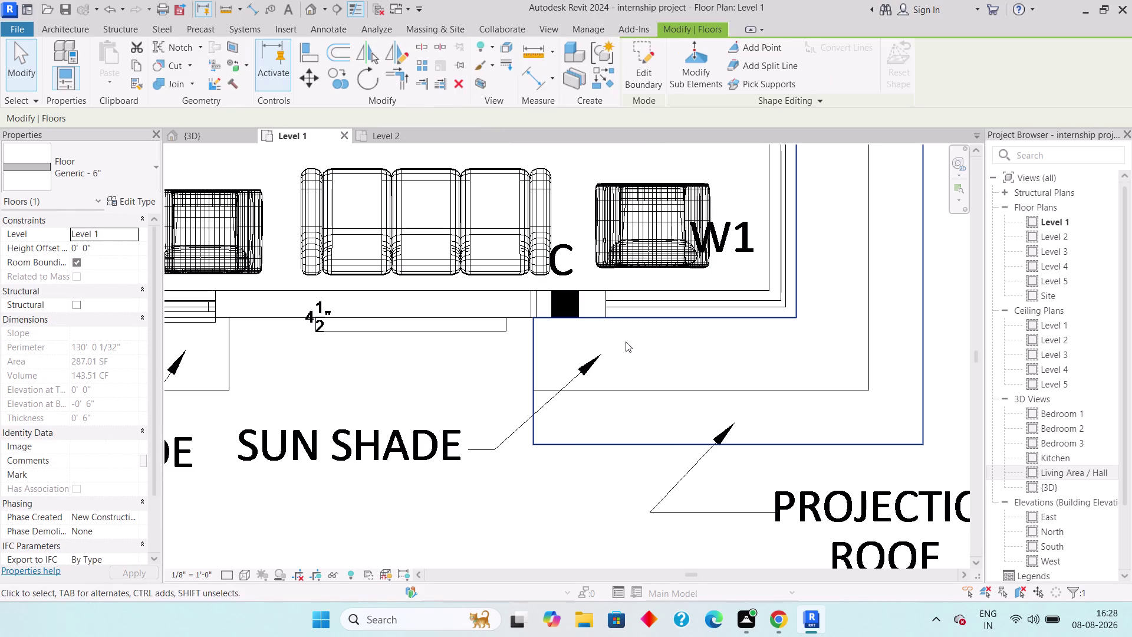
key(Escape)
click(633, 293)
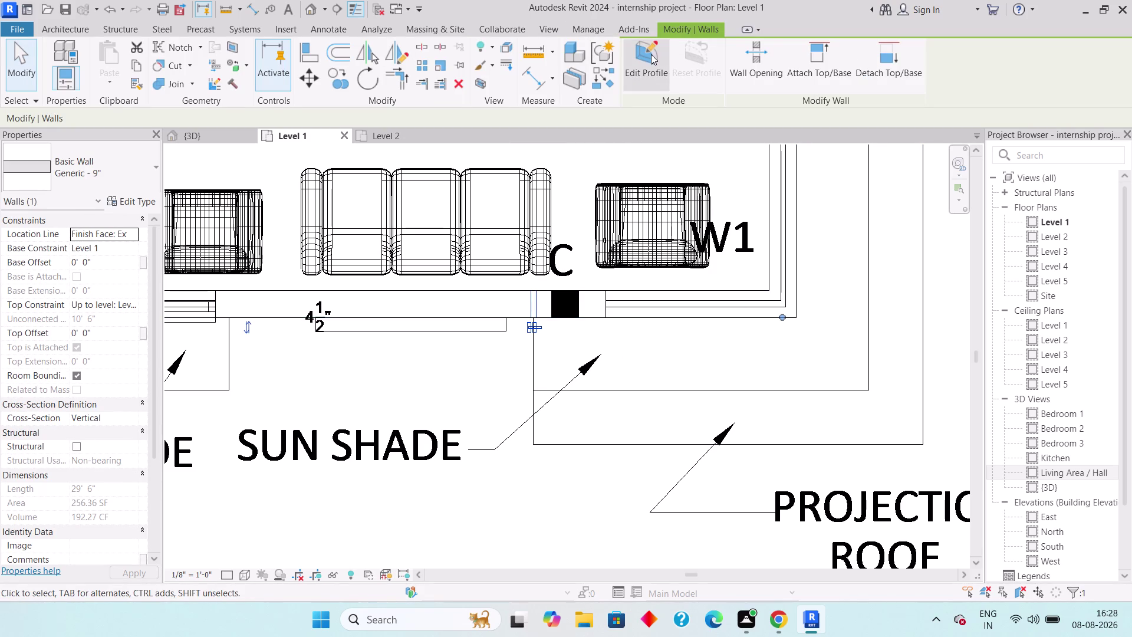
click(750, 67)
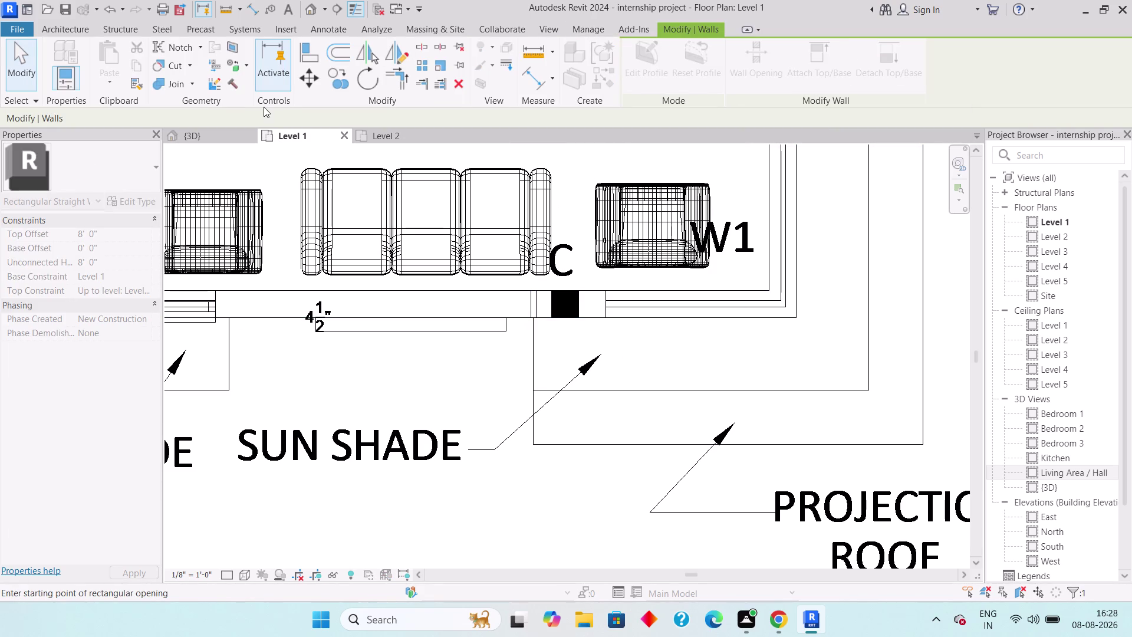
scroll(up, 3)
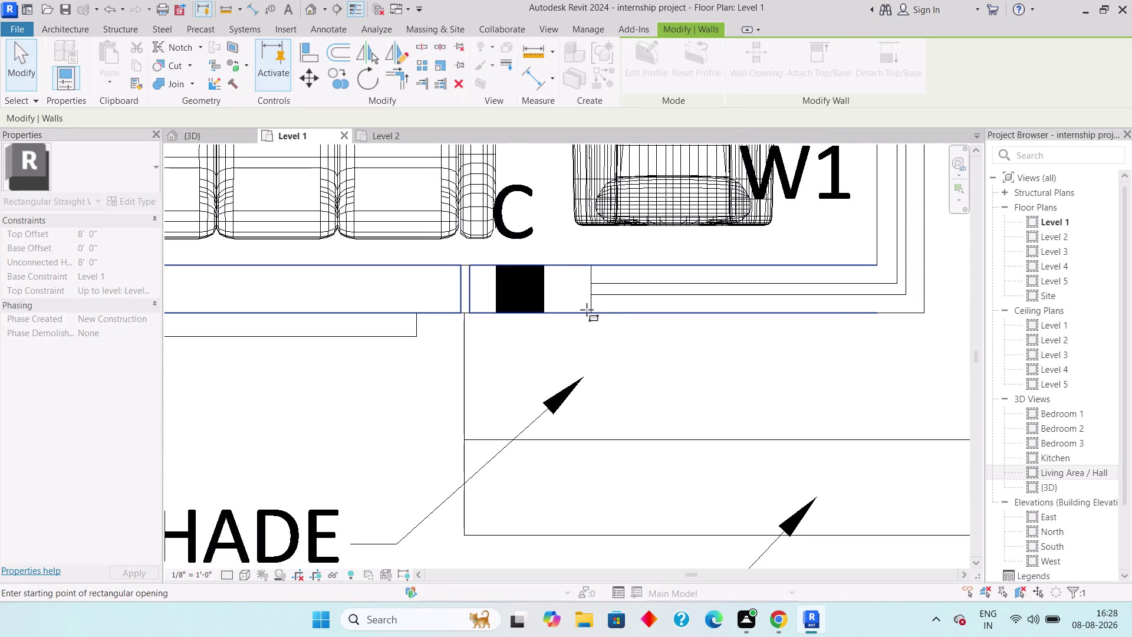
click(590, 309)
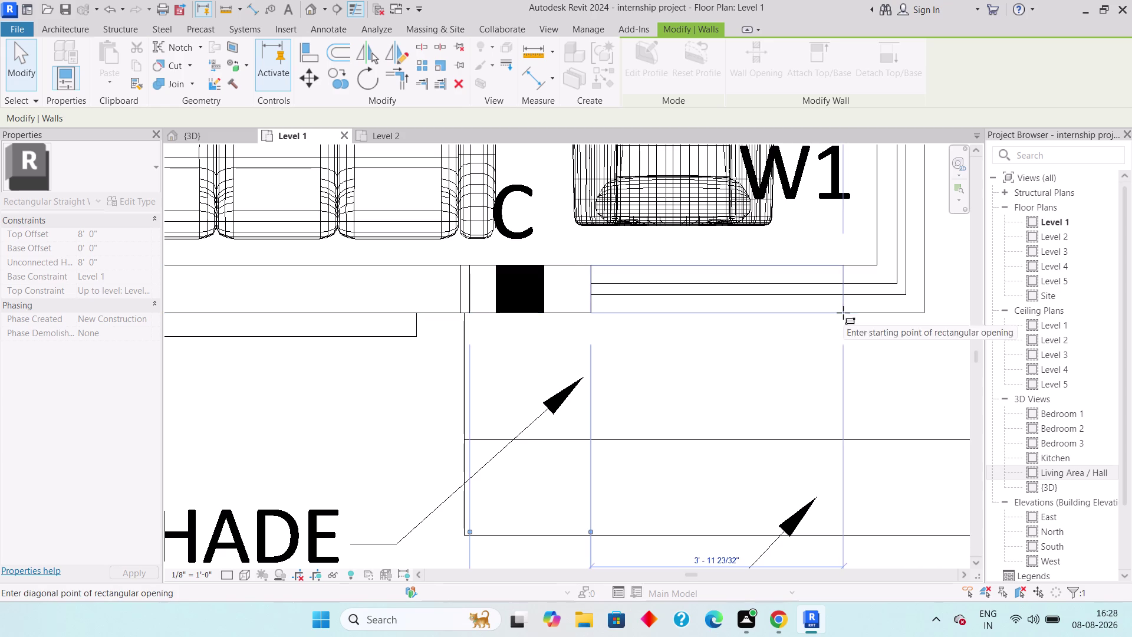
middle_drag(885, 317, 813, 326)
click(876, 313)
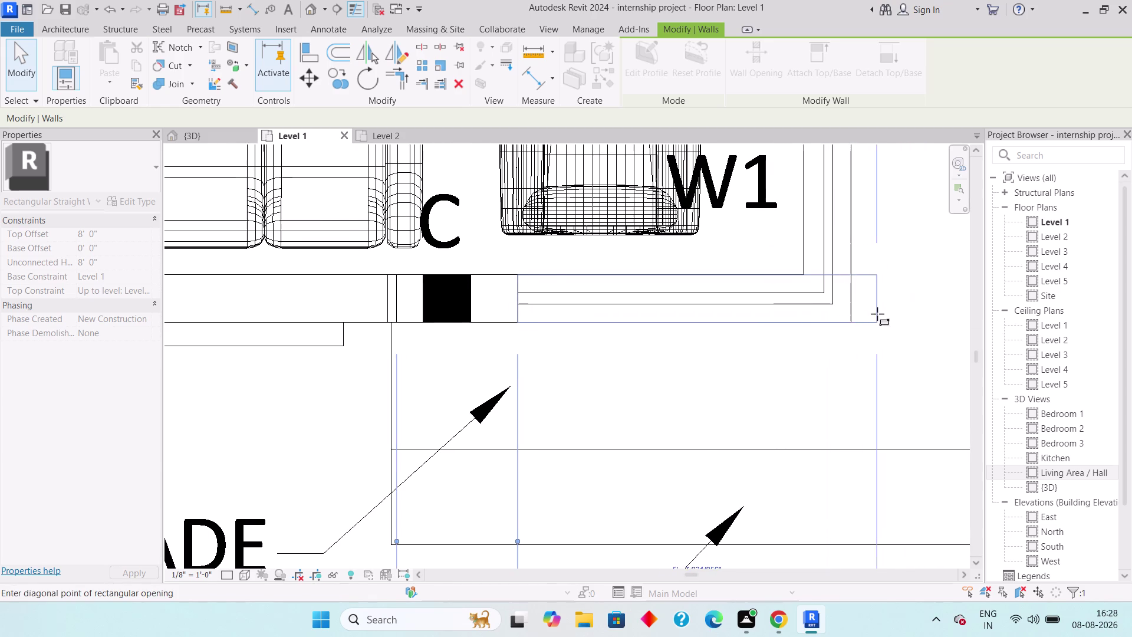
middle_drag(867, 274, 791, 435)
scroll(down, 3)
key(Escape)
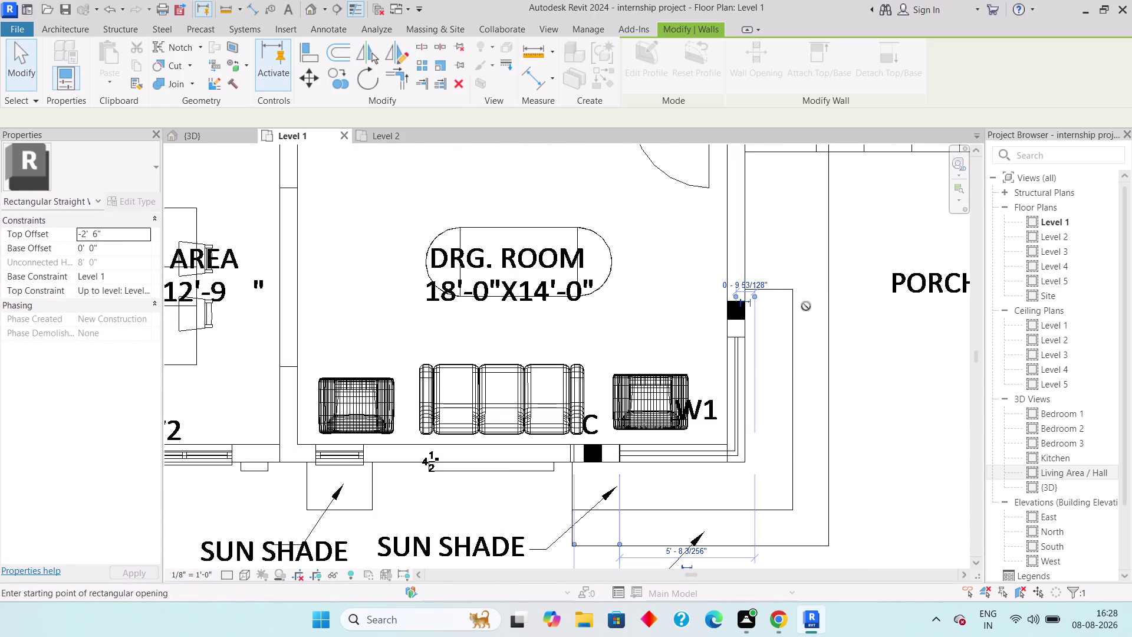
click(746, 339)
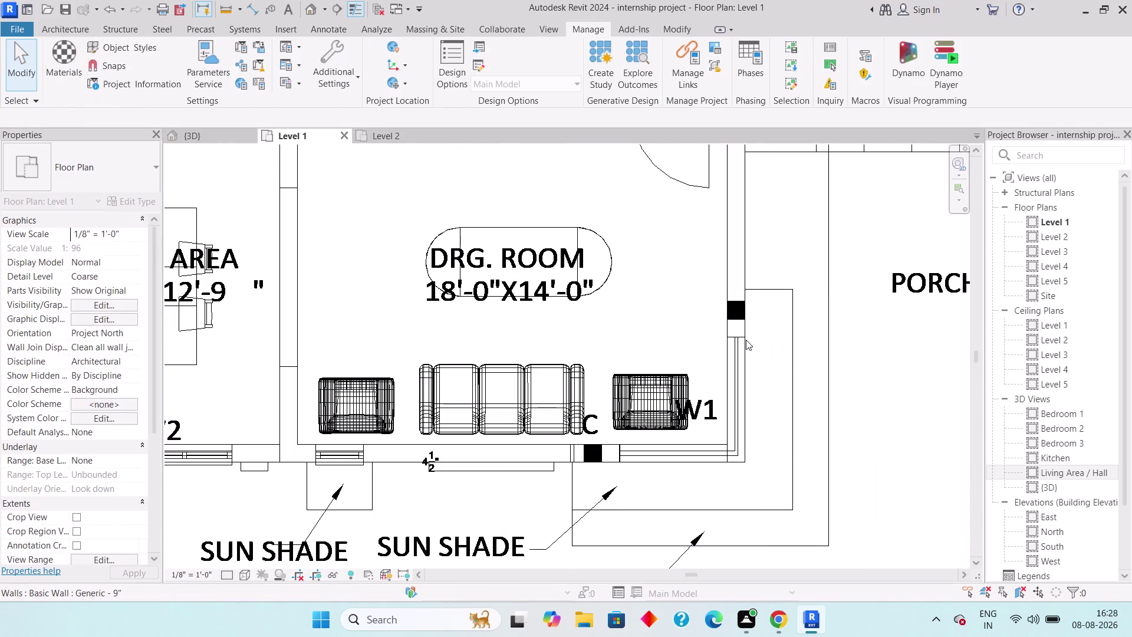
click(744, 343)
key(Escape)
click(742, 352)
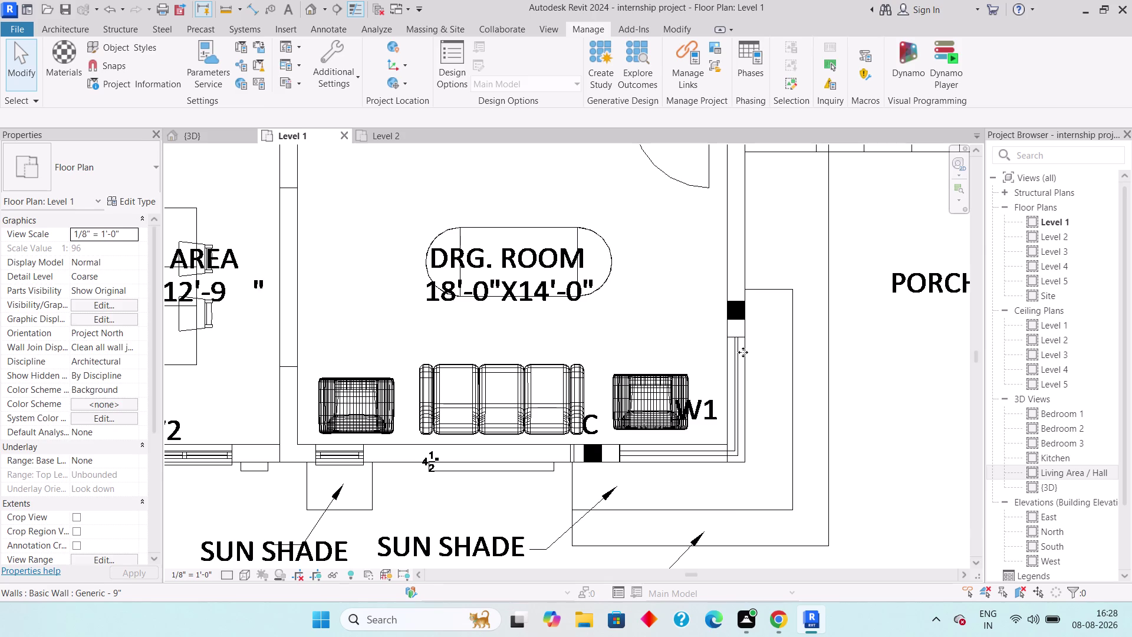
key(Escape)
key(Escape)
key(Escape)
scroll(up, 3)
click(749, 334)
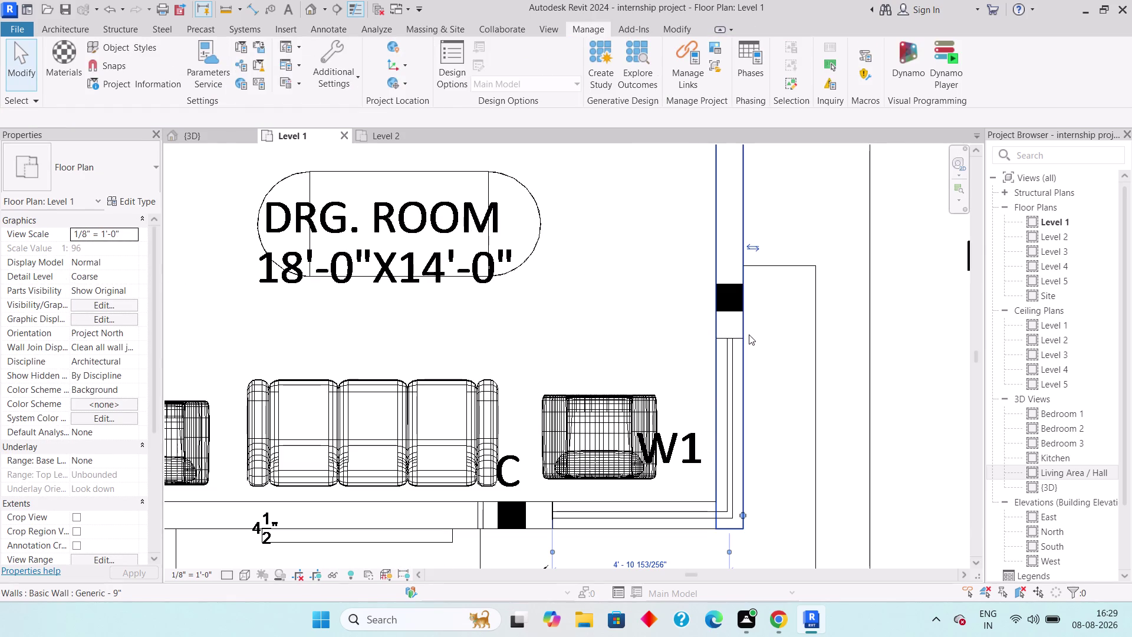
click(750, 70)
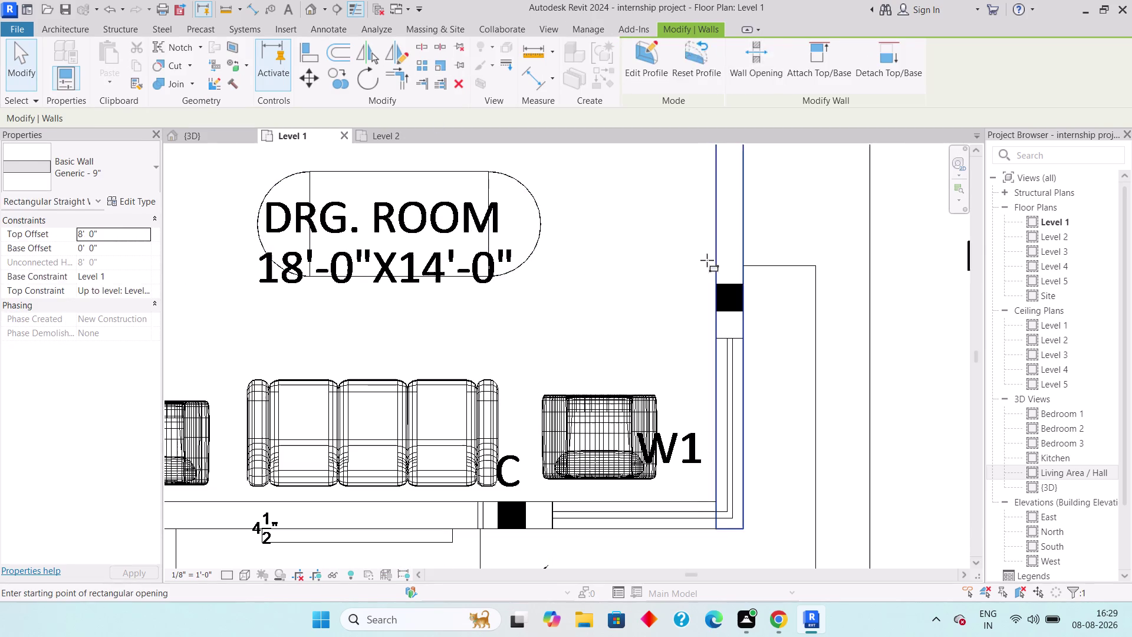
scroll(up, 3)
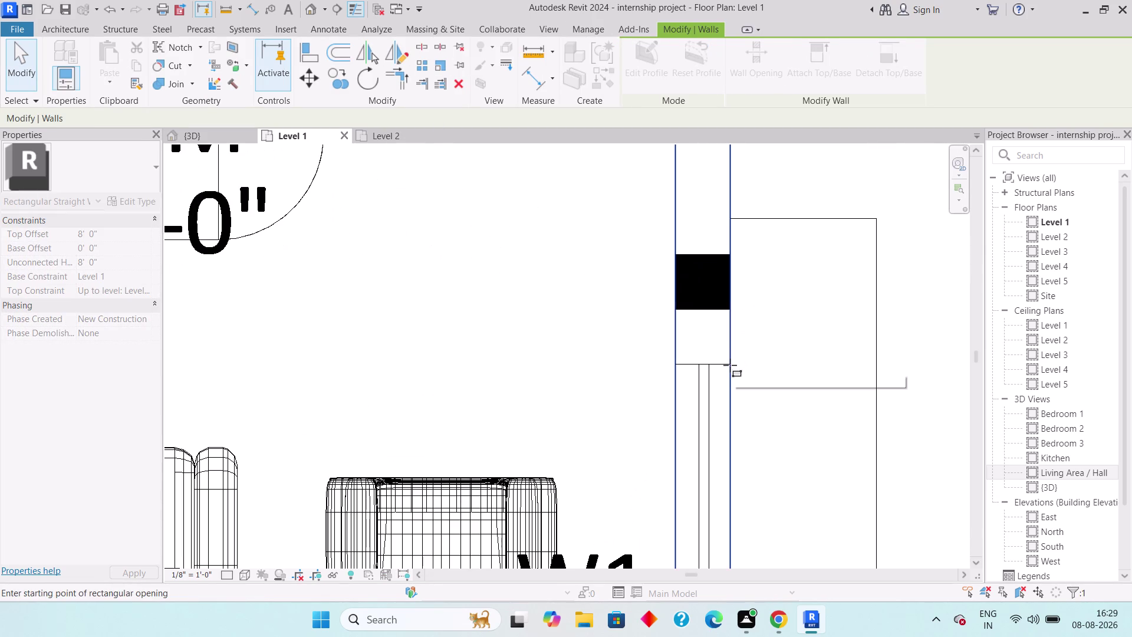
click(729, 365)
middle_drag(728, 386, 752, 237)
scroll(down, 3)
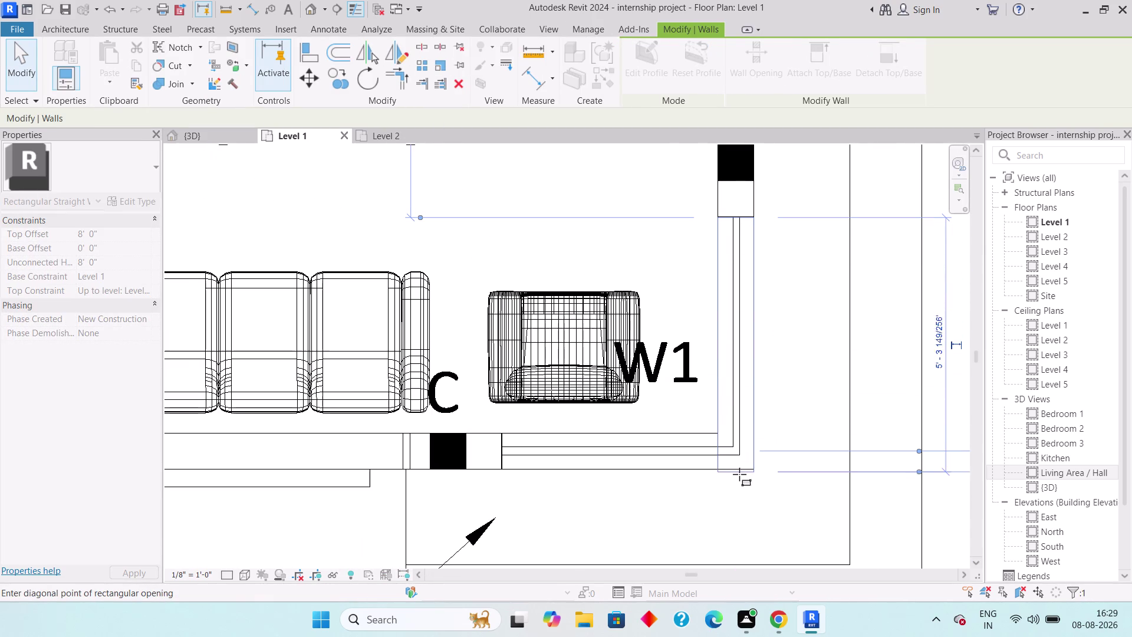
click(738, 484)
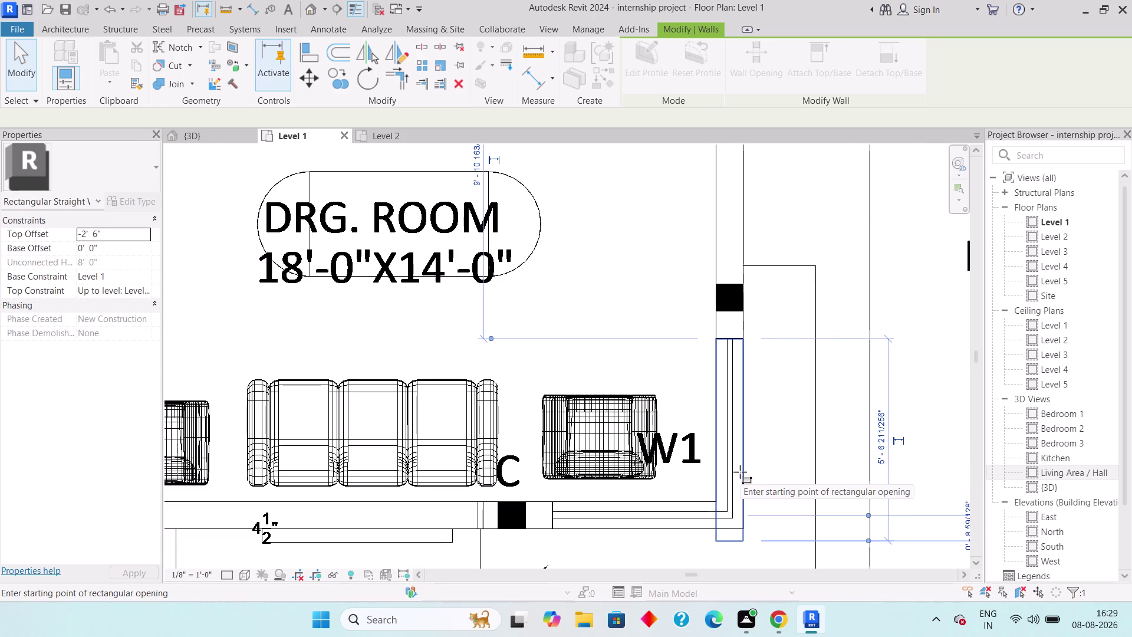
key(Escape)
key(Escape)
scroll(down, 3)
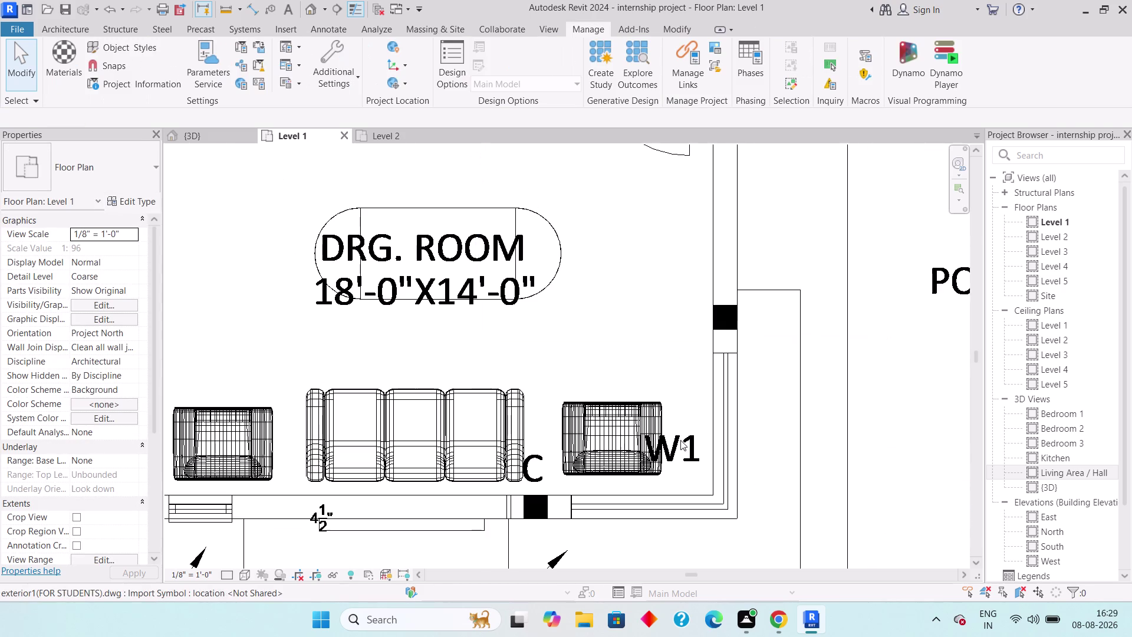
Pan across the ground floor plan to the kitchen's outer wall near W3.
scroll(down, 3)
middle_drag(699, 379, 1025, 366)
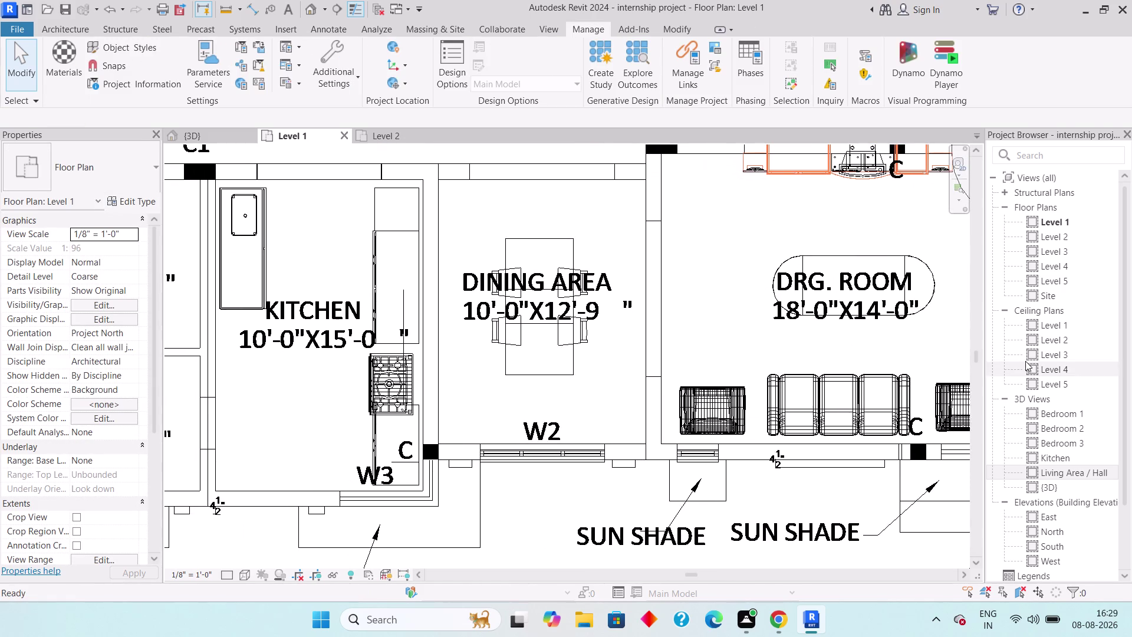
middle_drag(540, 430, 843, 367)
scroll(down, 3)
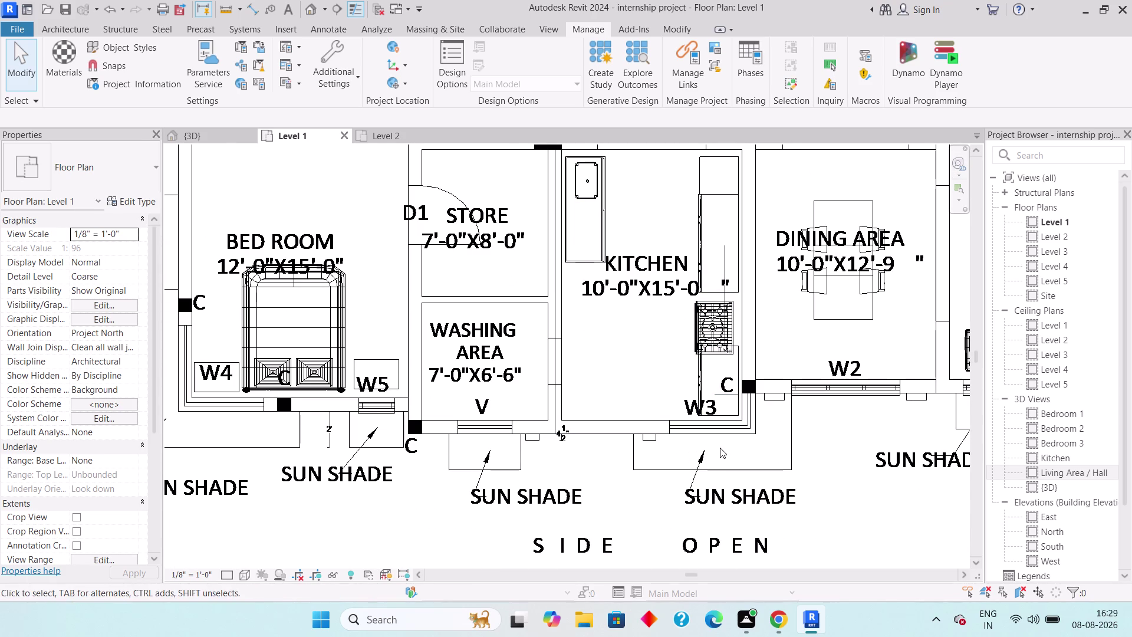
middle_drag(721, 447, 853, 447)
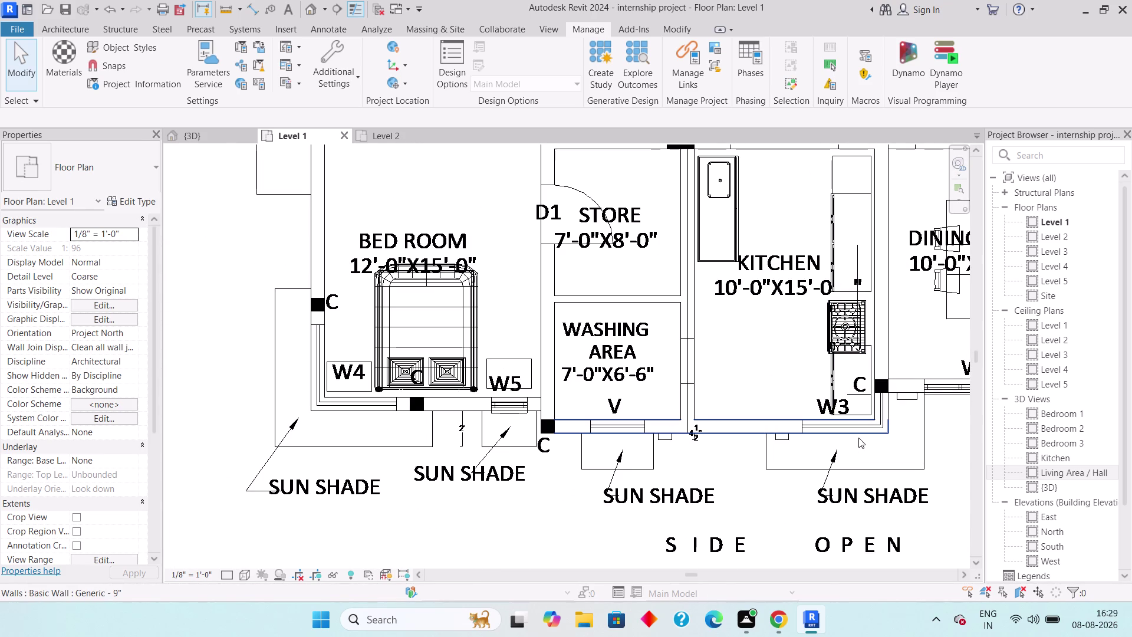
scroll(up, 3)
middle_drag(835, 443, 753, 453)
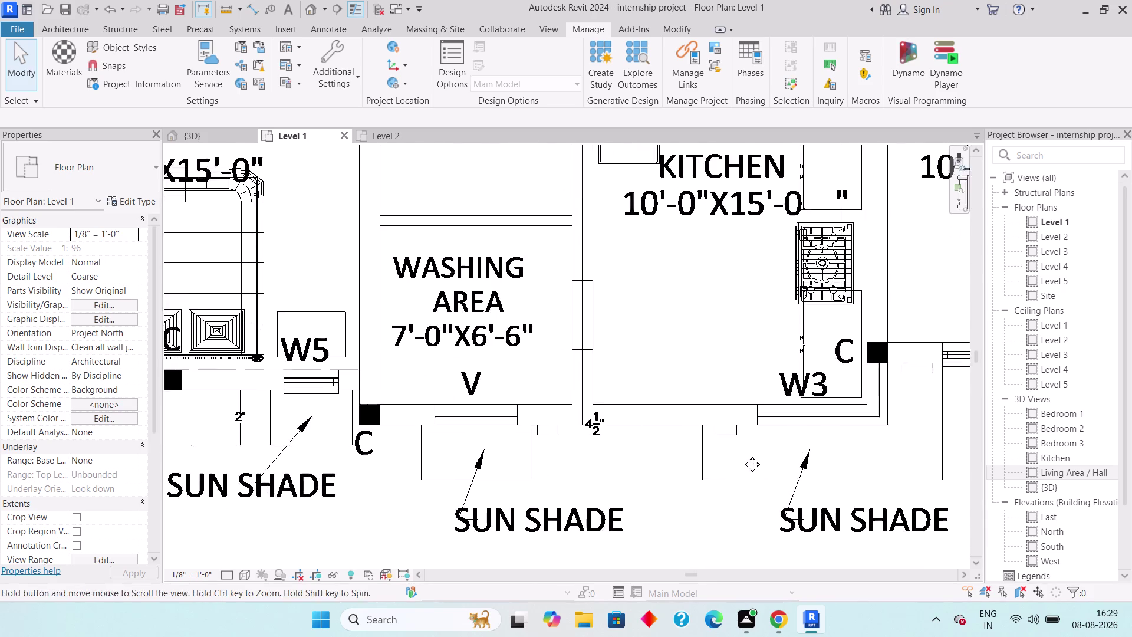
middle_drag(754, 454, 743, 455)
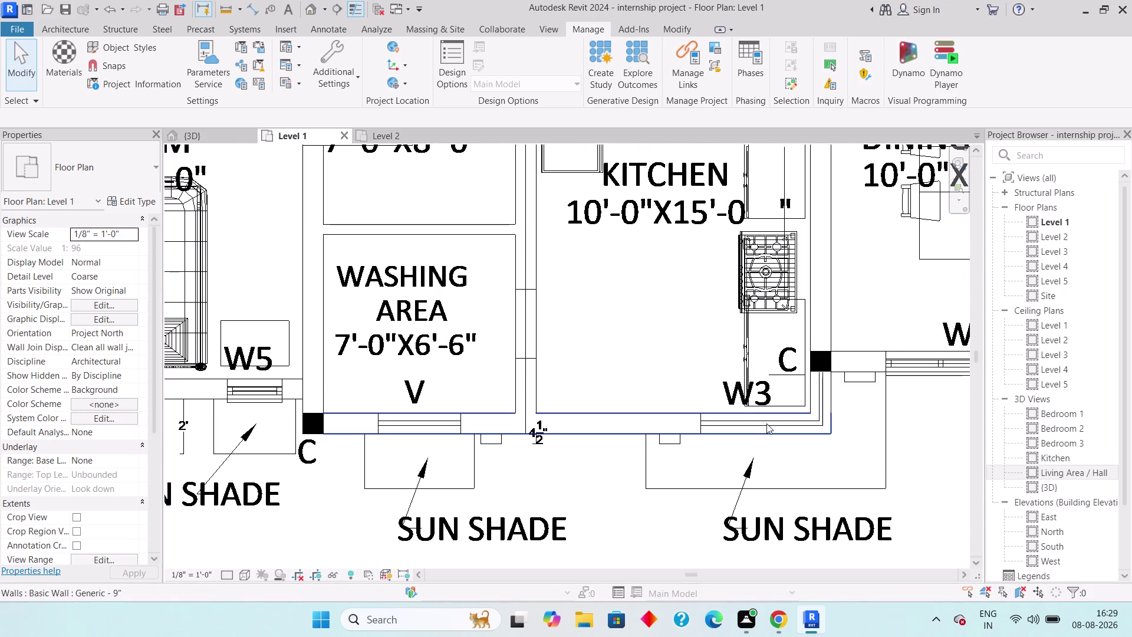
Cut a rectangular opening in the kitchen's outer wall right of W3 and dismiss the save reminder.
click(764, 427)
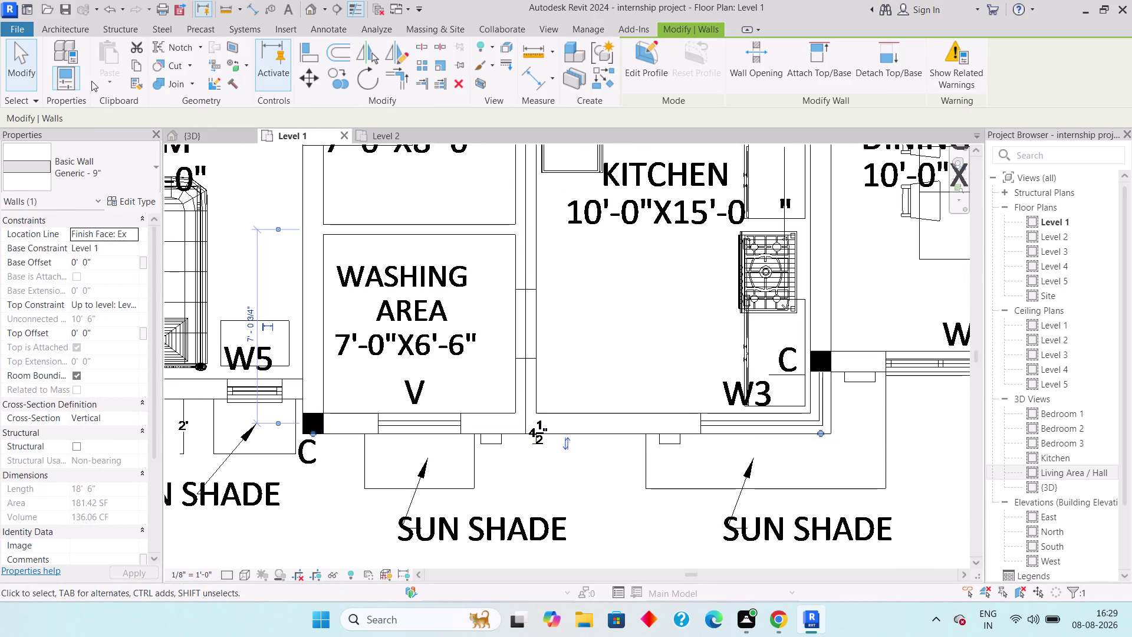
click(755, 76)
scroll(up, 3)
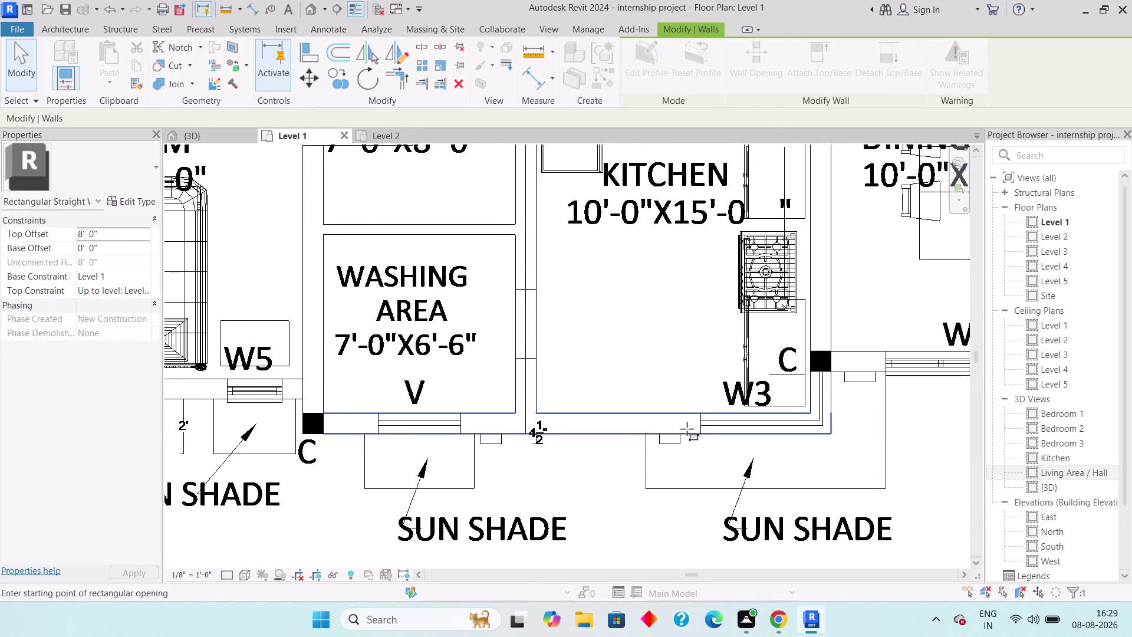
scroll(up, 3)
click(710, 432)
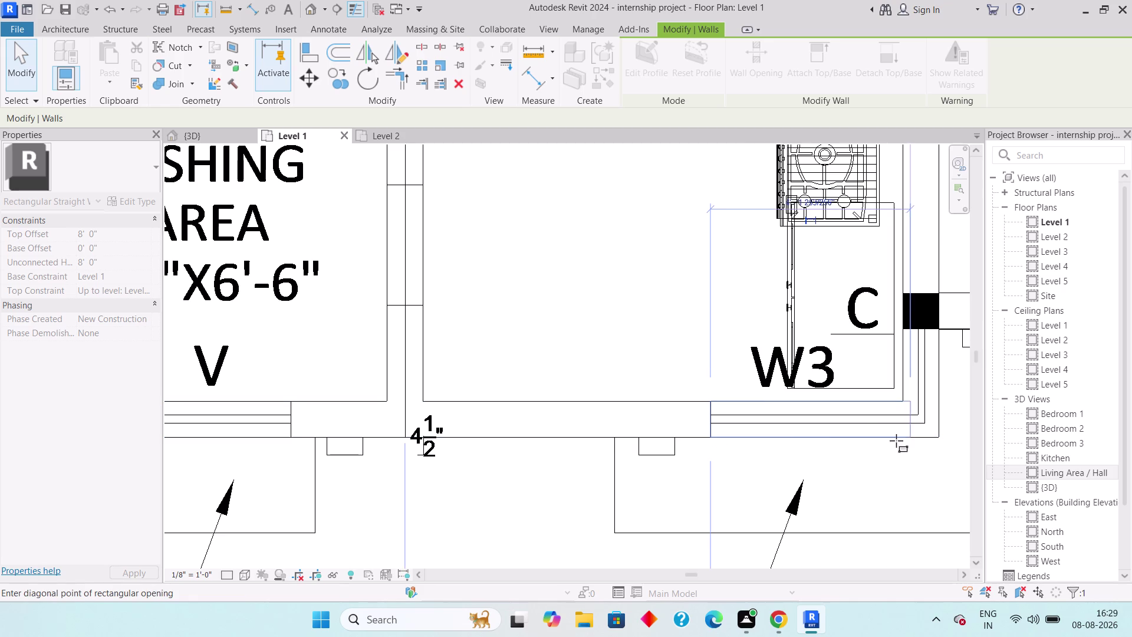
middle_drag(902, 440, 825, 441)
click(879, 438)
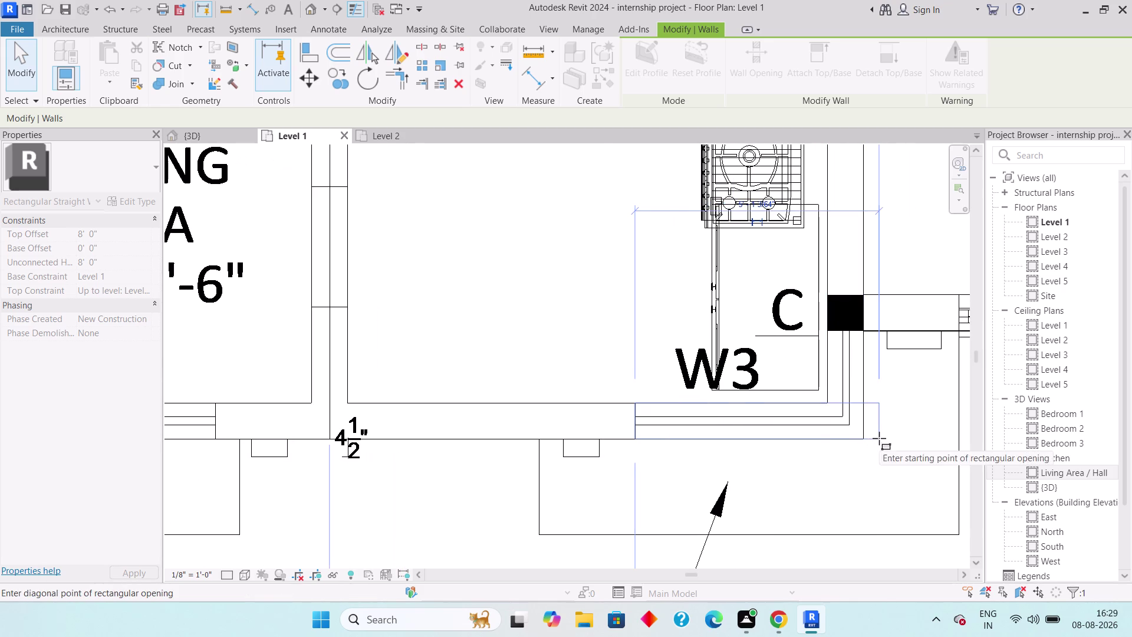
key(Escape)
key(Escape)
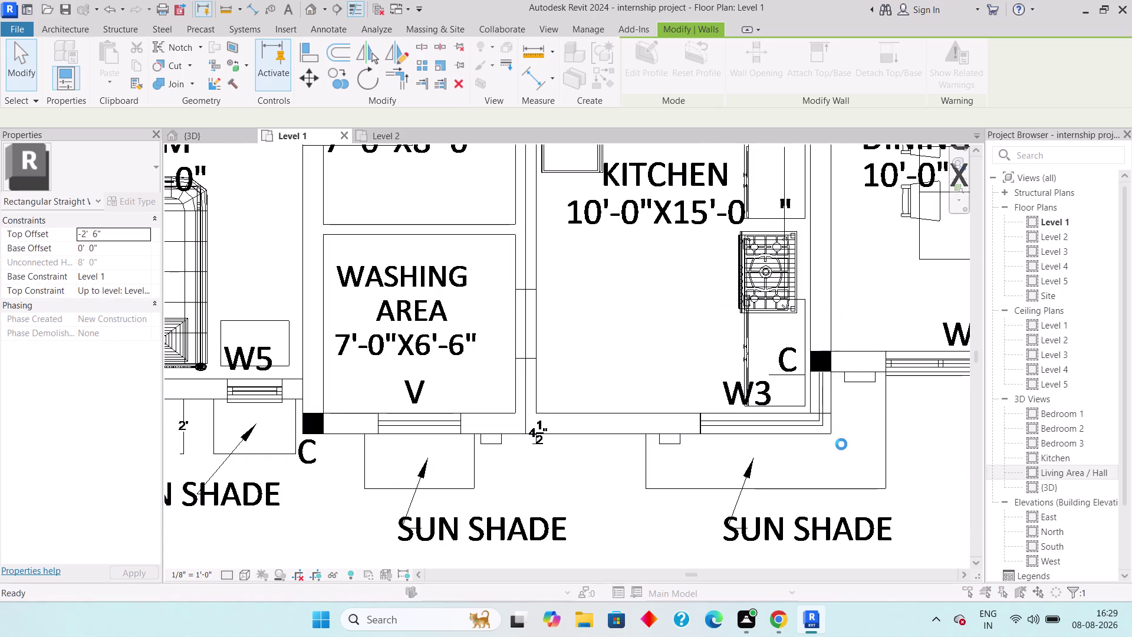
click(615, 271)
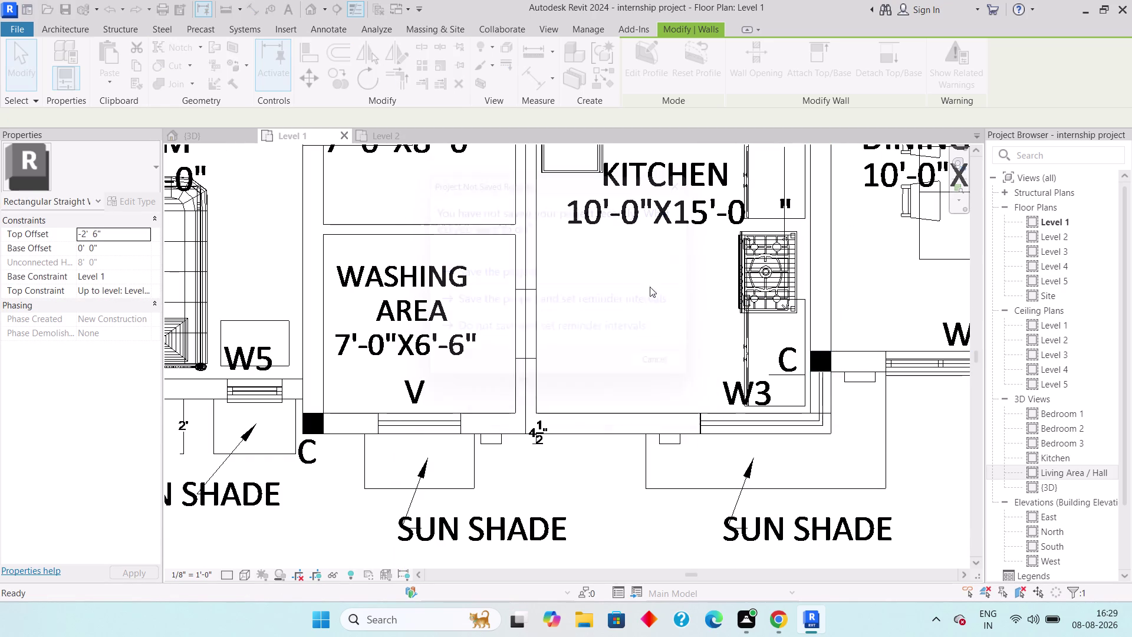
scroll(up, 3)
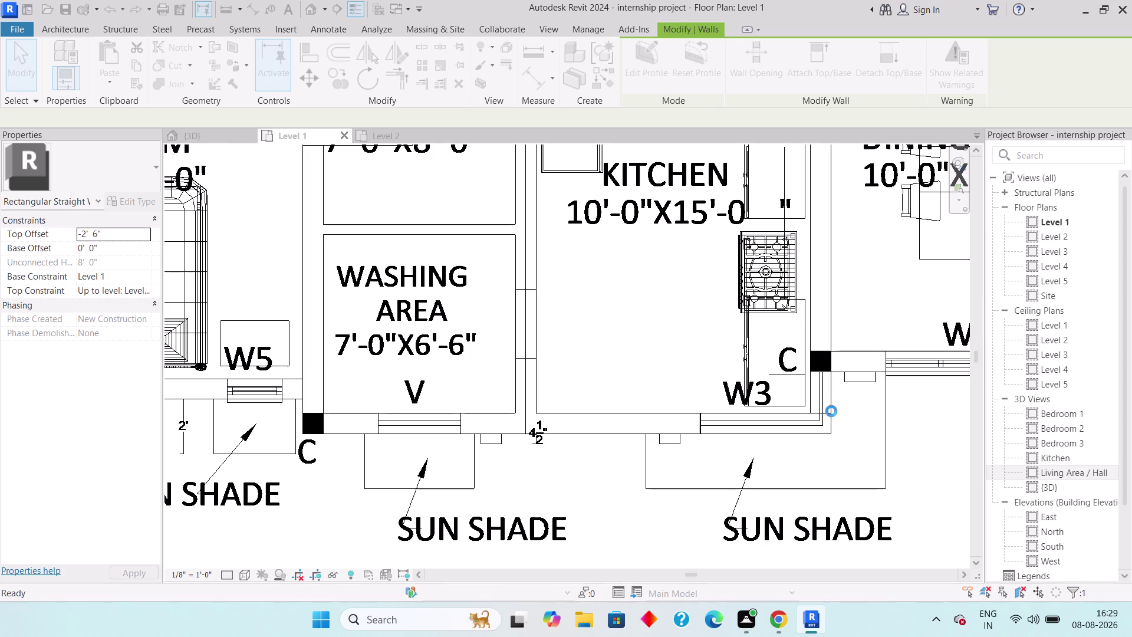
scroll(up, 3)
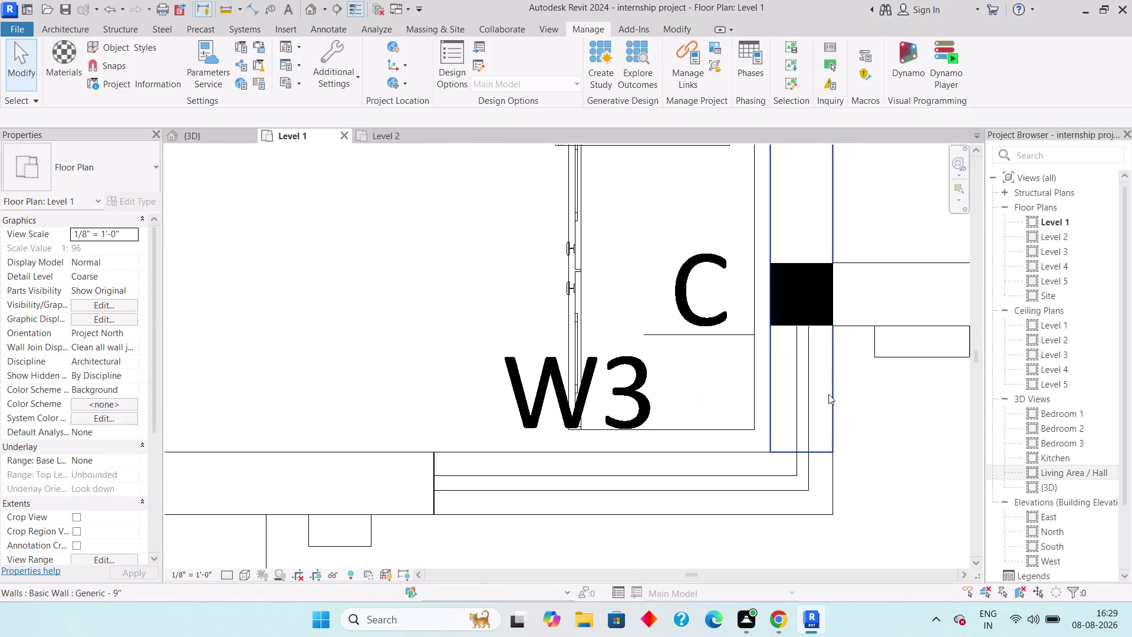
Sketch a rectangular opening in the short wall beside the column right of W3.
key(Escape)
click(830, 394)
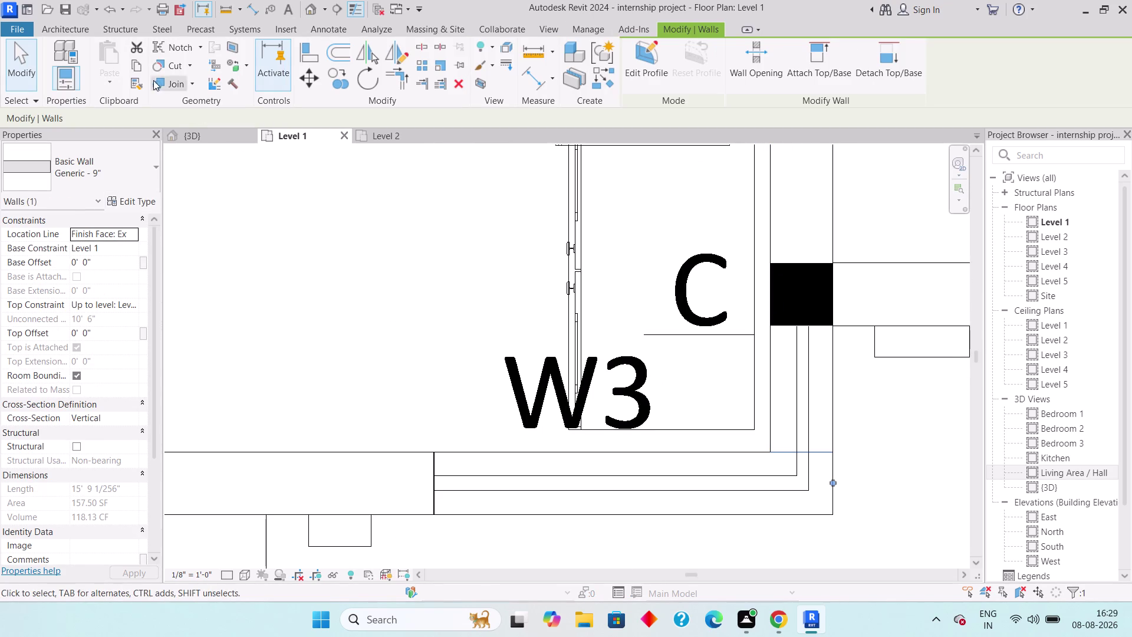
click(772, 67)
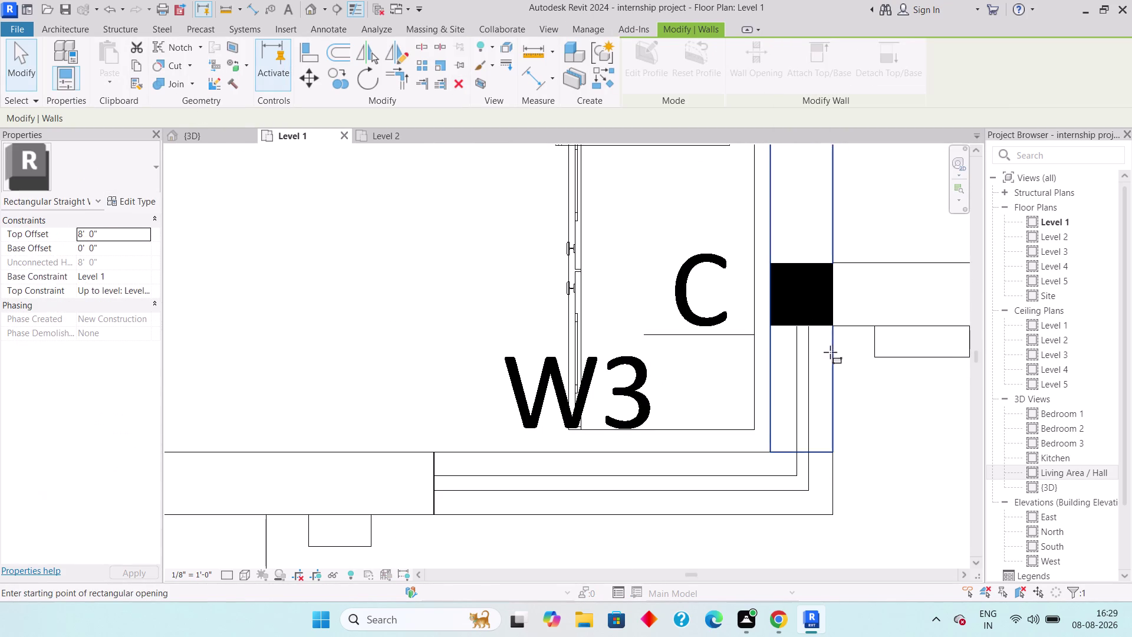
click(831, 326)
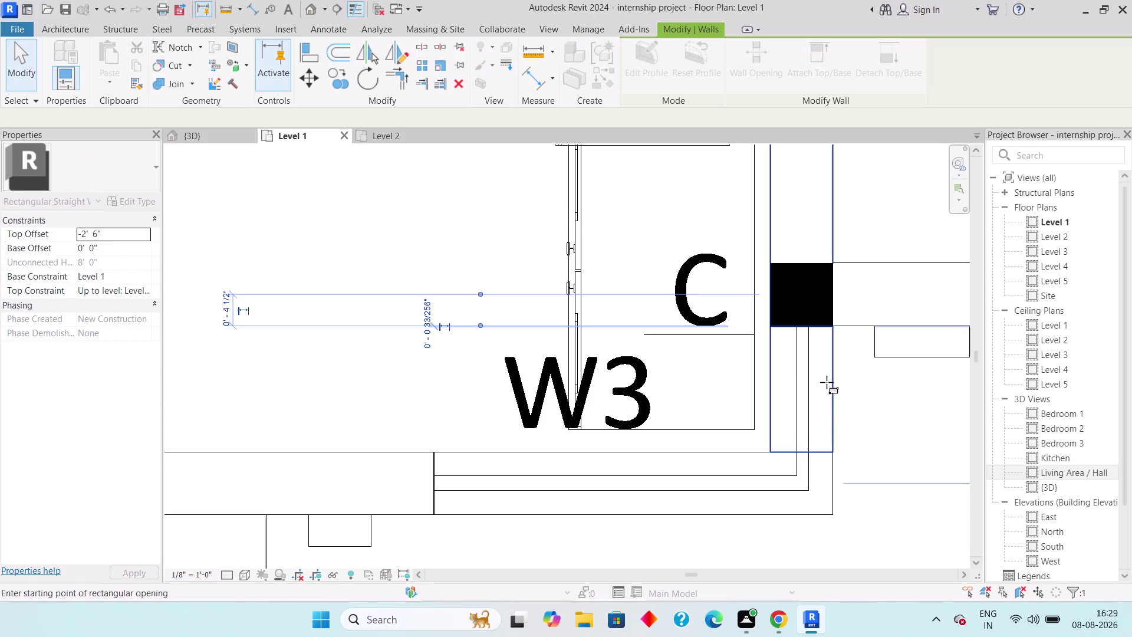
click(832, 328)
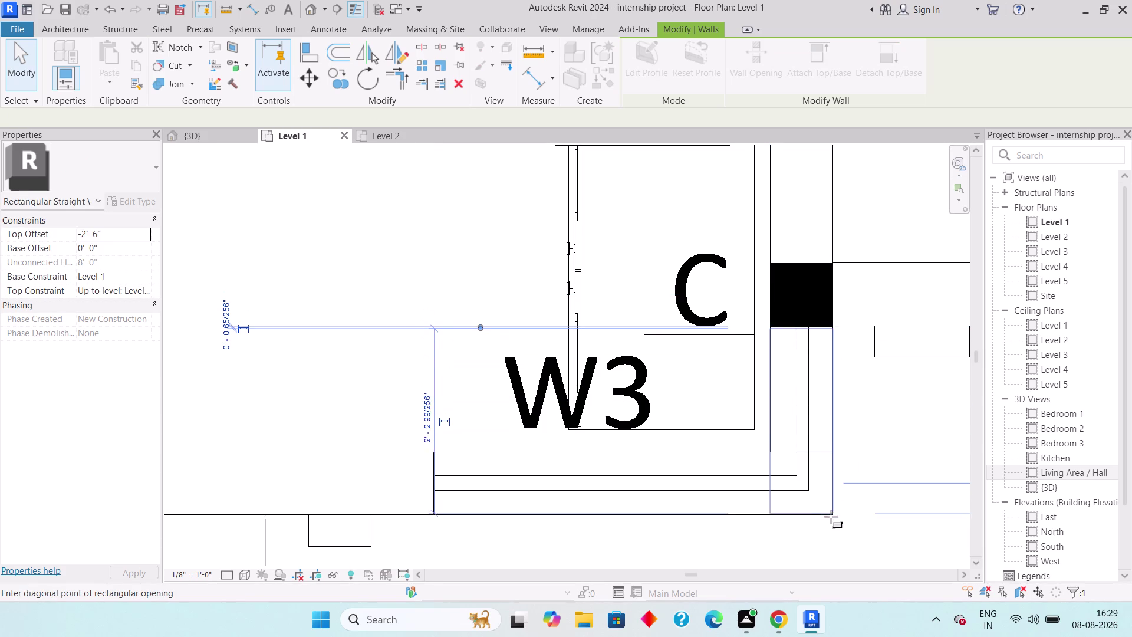
click(826, 537)
Exit the opening command and pan the plan over to the washing area.
middle_drag(823, 536, 898, 424)
scroll(down, 3)
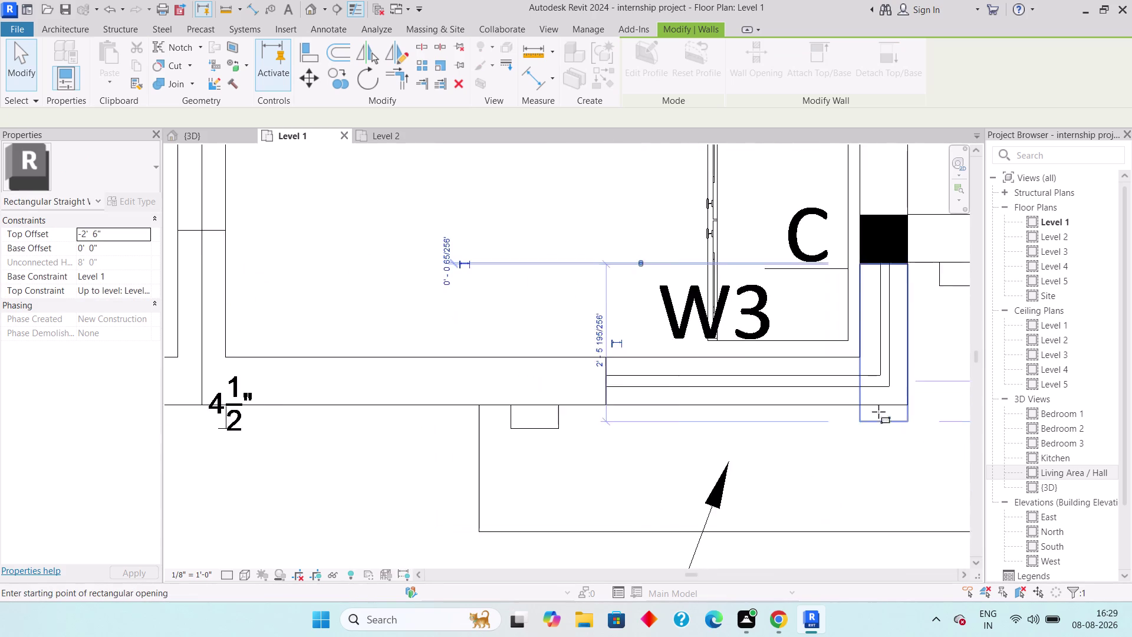
key(Escape)
scroll(down, 3)
middle_drag(515, 450, 782, 453)
middle_drag(527, 436, 576, 451)
scroll(down, 3)
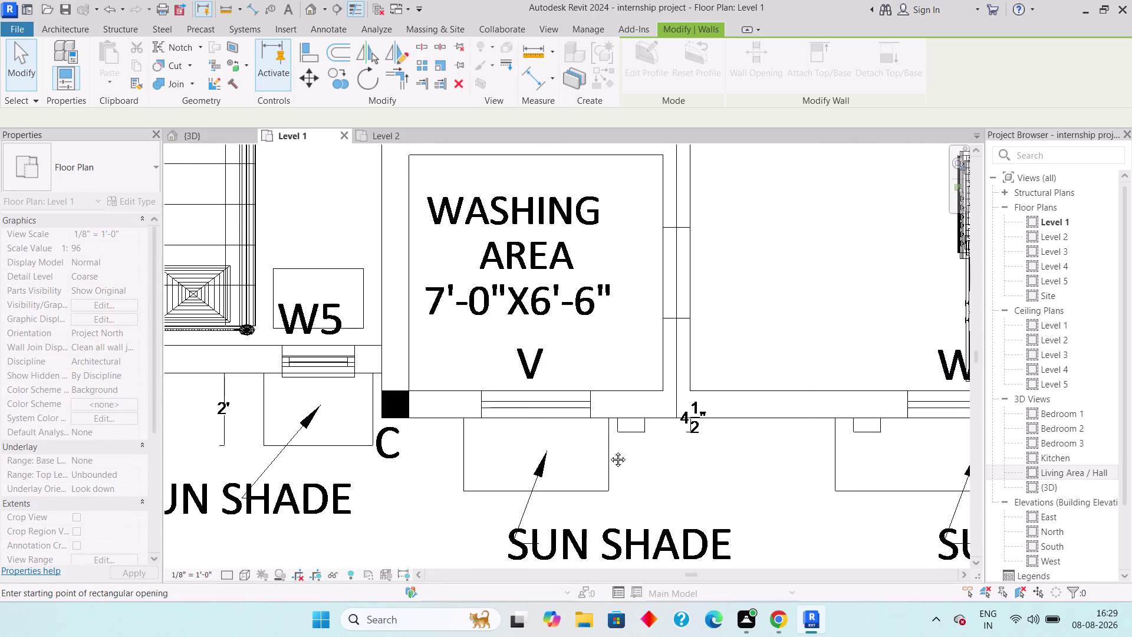
middle_drag(577, 450, 933, 448)
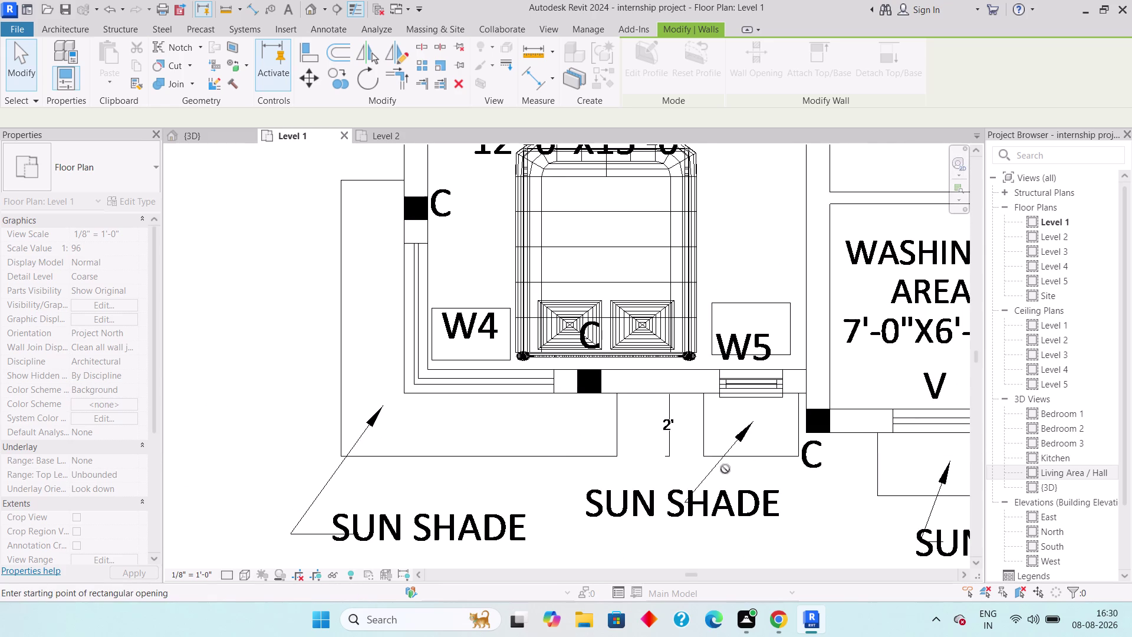
key(Escape)
middle_drag(553, 411, 614, 411)
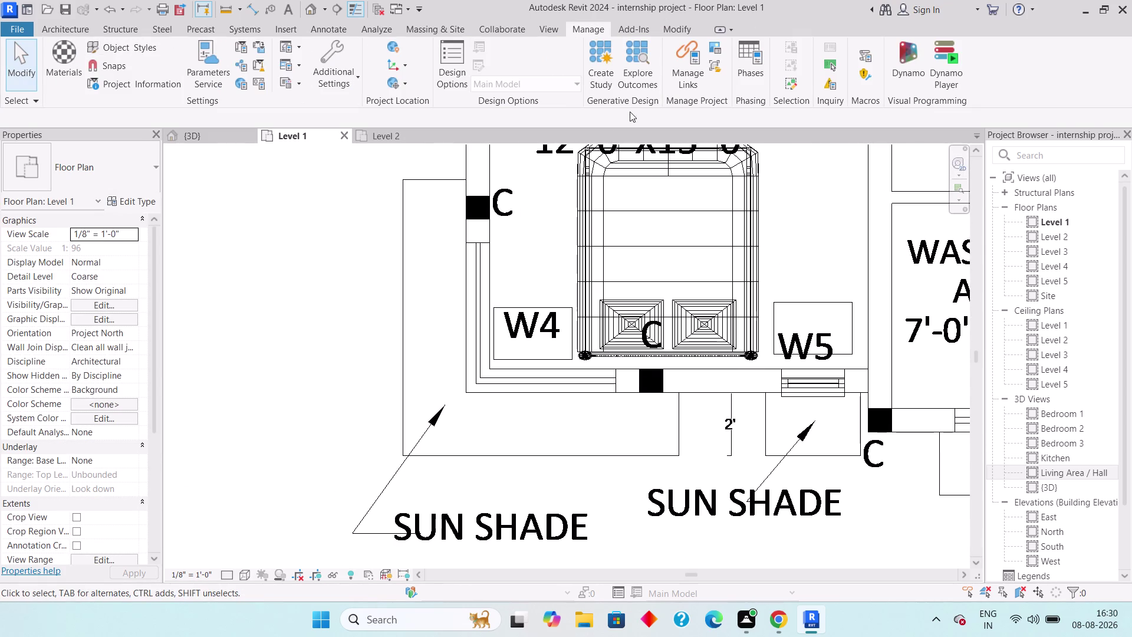
click(66, 33)
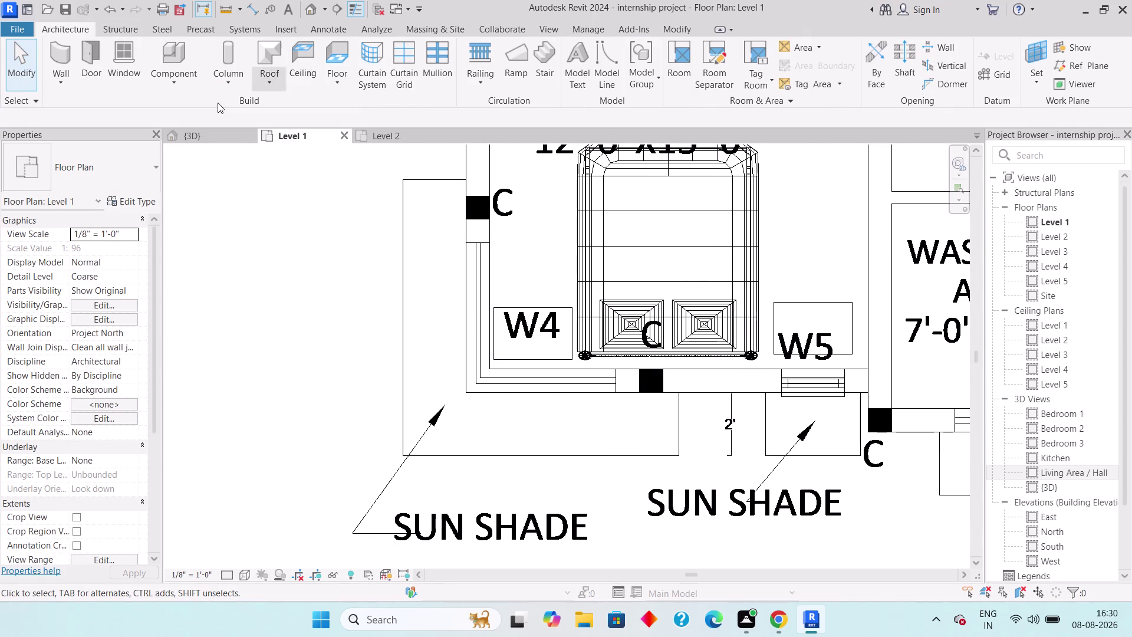
click(484, 393)
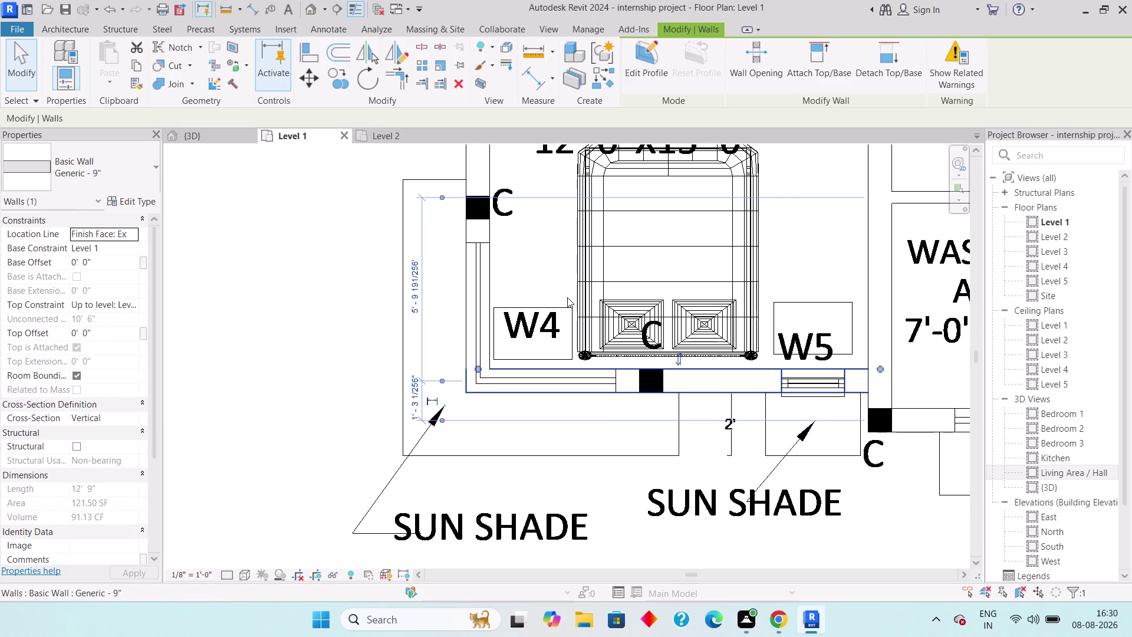
click(737, 67)
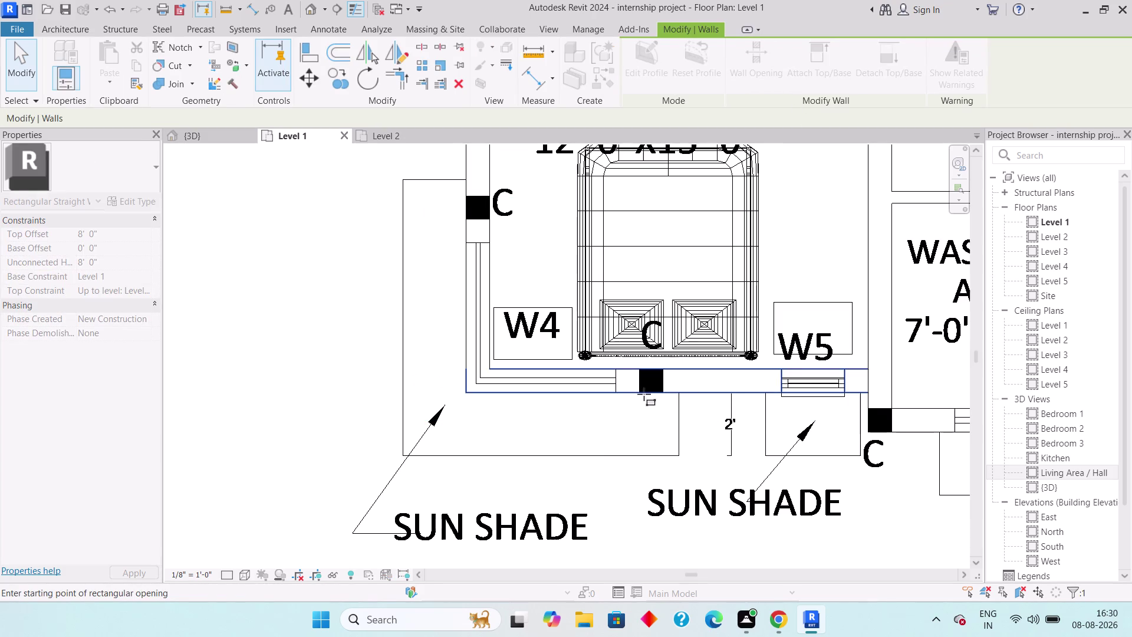
scroll(up, 3)
click(595, 388)
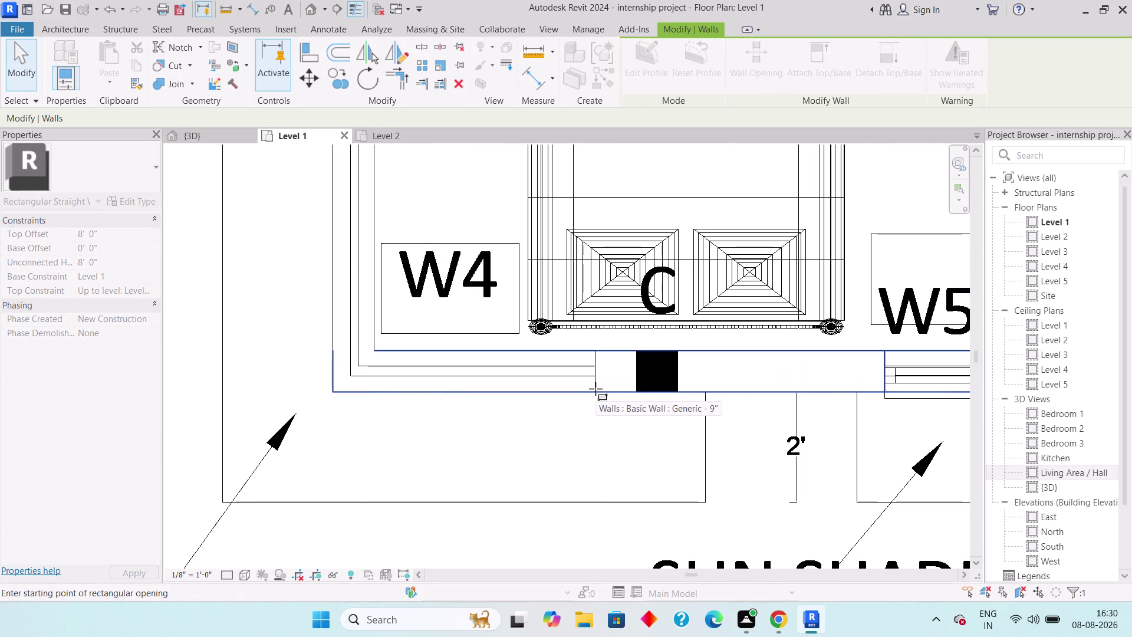
click(311, 387)
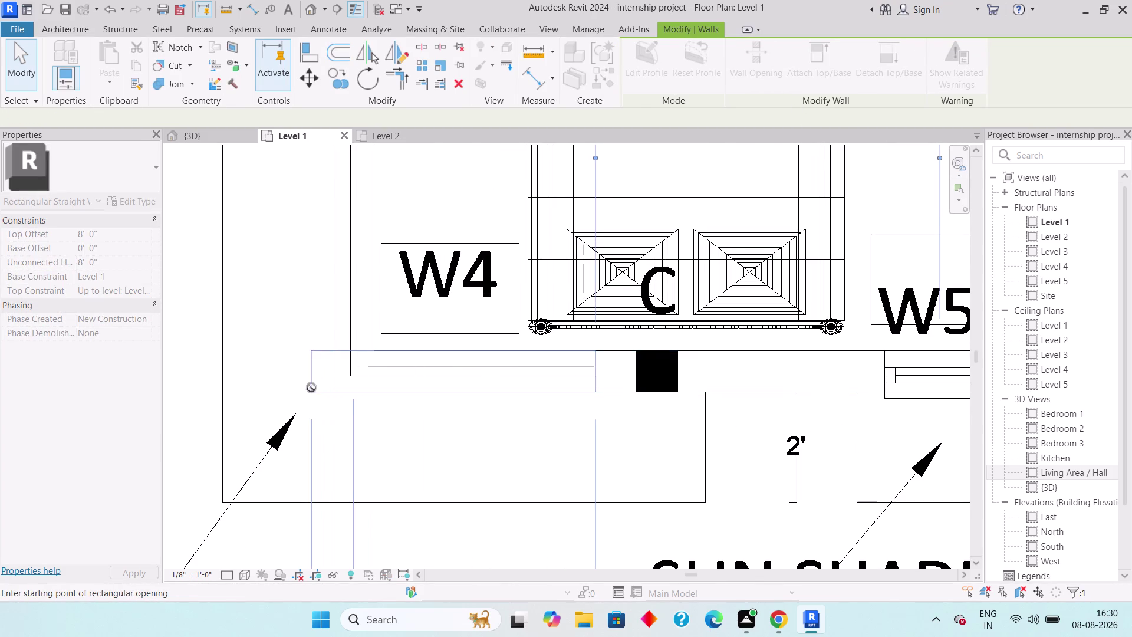
middle_drag(362, 310, 482, 461)
key(Escape)
key(Escape)
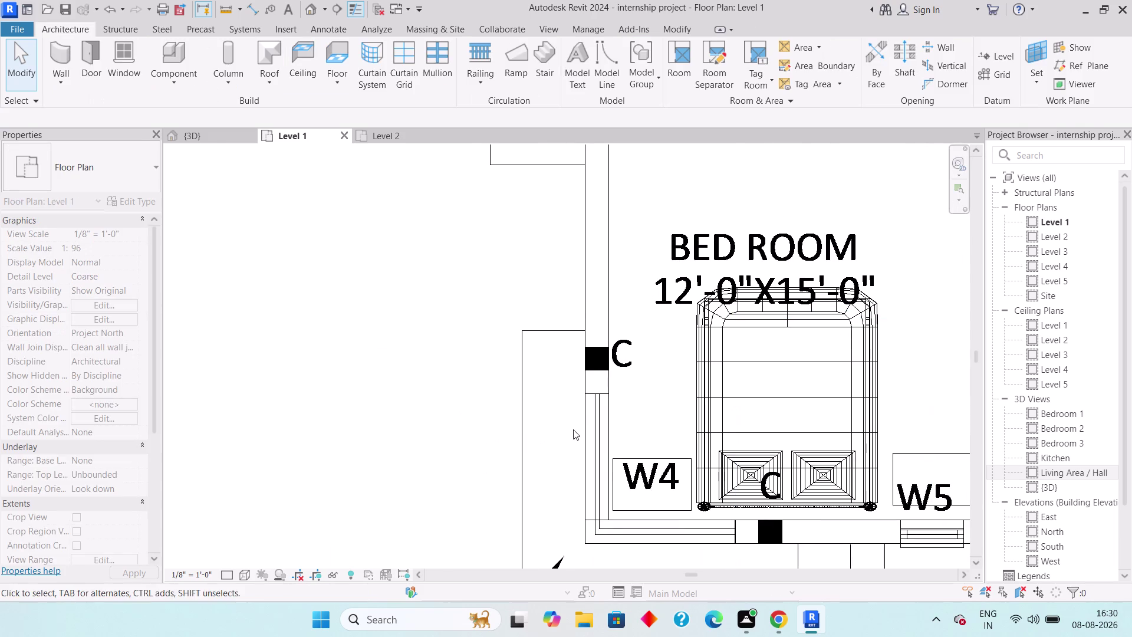
click(582, 429)
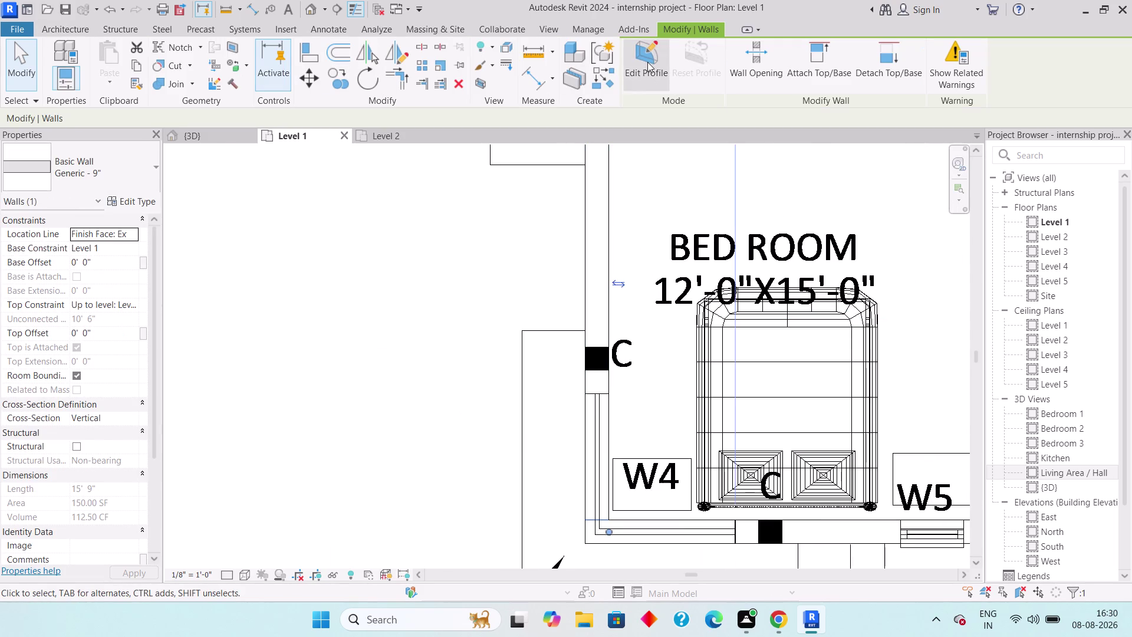
click(740, 72)
scroll(up, 3)
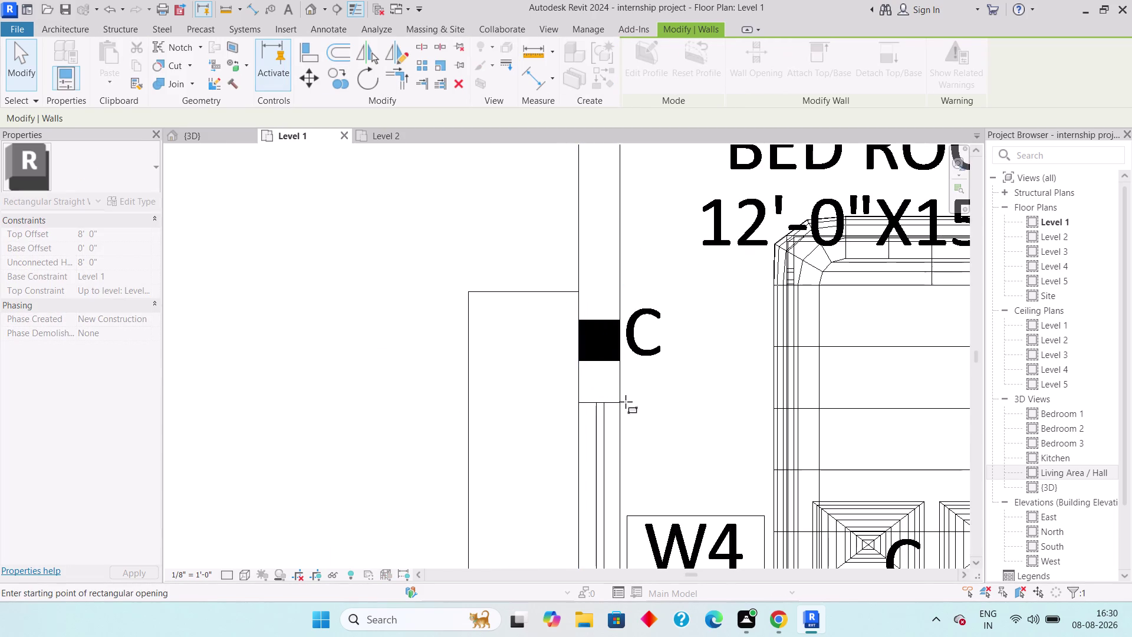
click(611, 403)
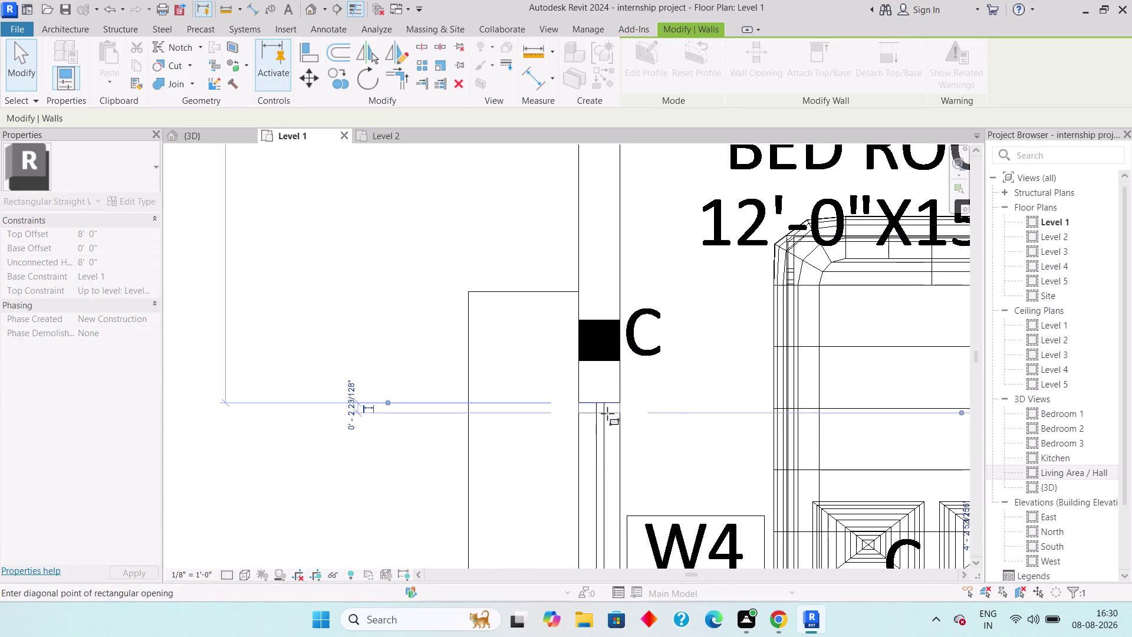
middle_drag(603, 463, 604, 271)
scroll(down, 3)
click(607, 444)
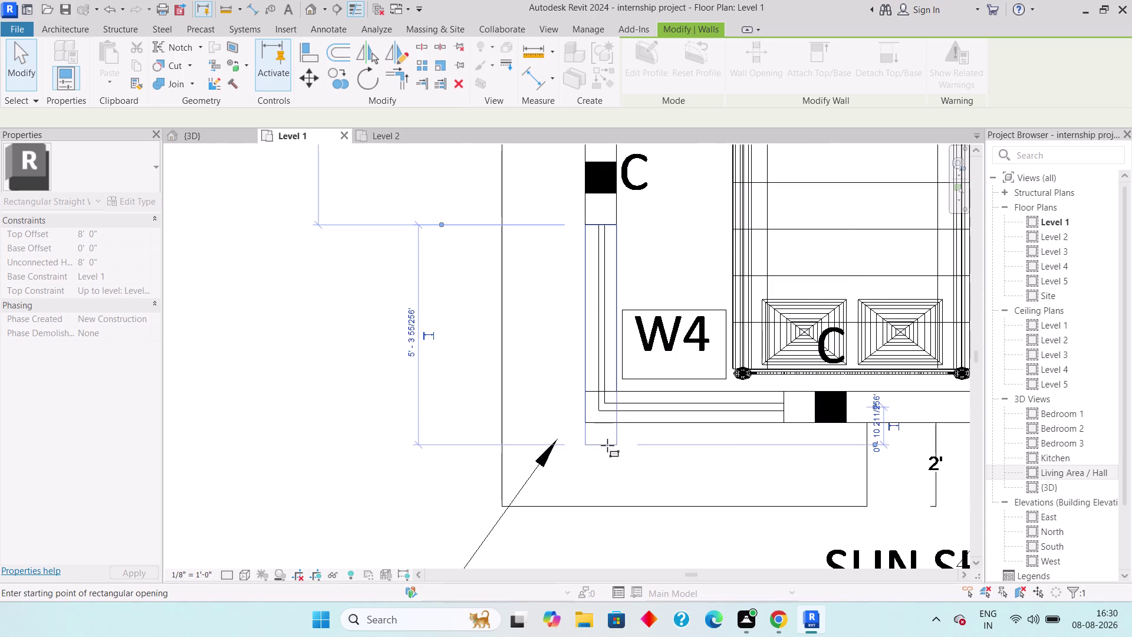
scroll(down, 3)
middle_drag(624, 325, 597, 494)
scroll(down, 3)
middle_drag(624, 341, 584, 488)
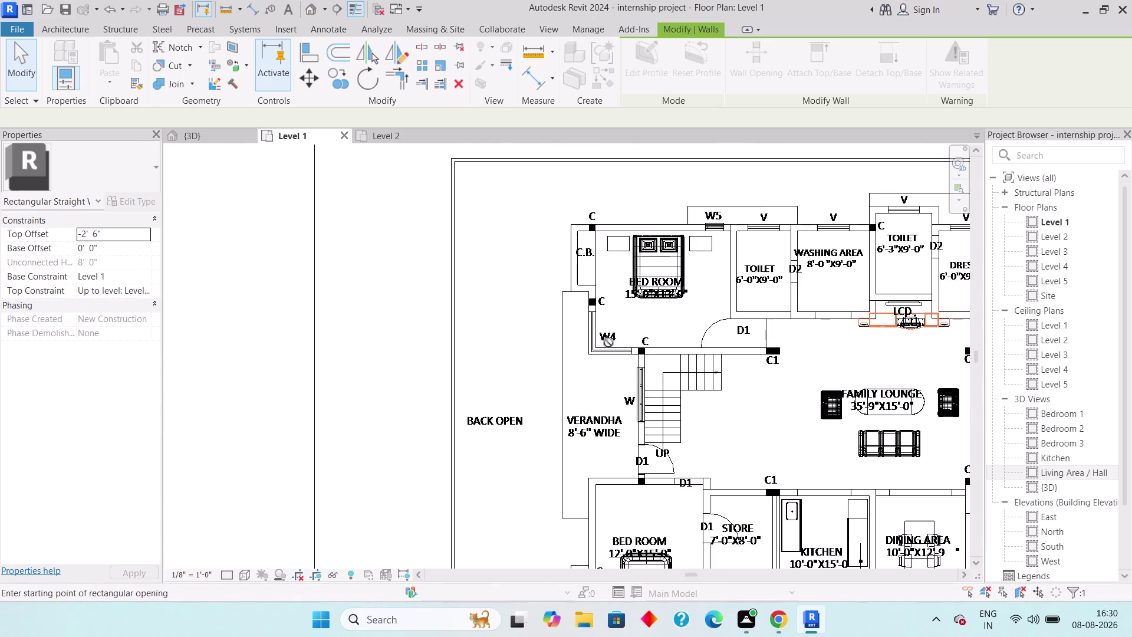
middle_drag(609, 299, 598, 320)
middle_drag(563, 468, 563, 463)
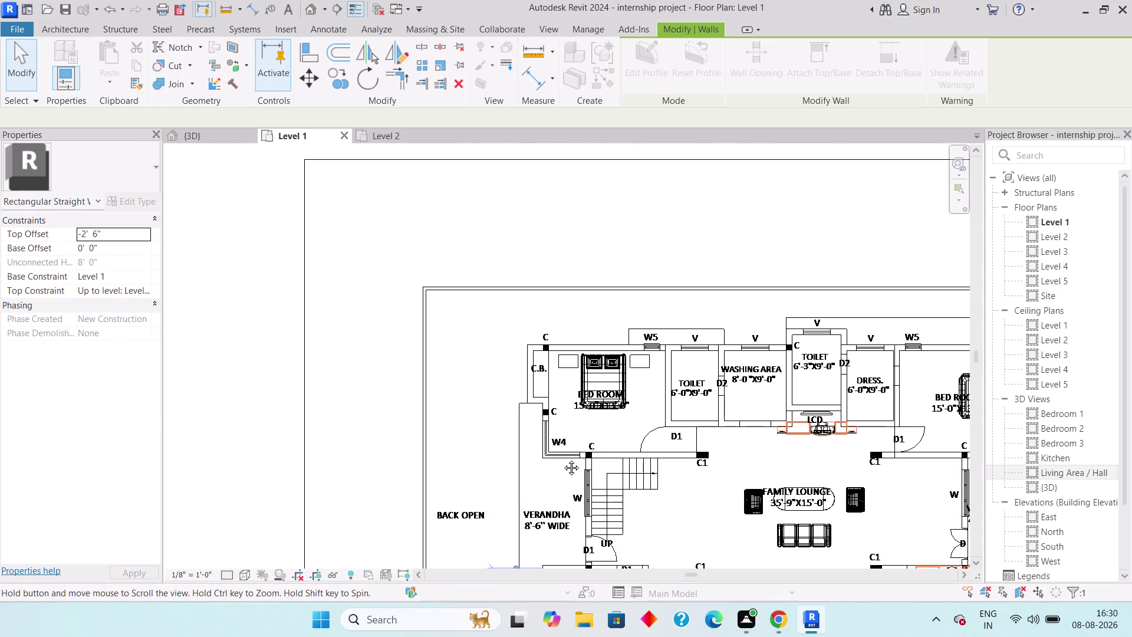
middle_drag(562, 464, 566, 442)
scroll(up, 3)
key(Escape)
key(Escape)
click(563, 418)
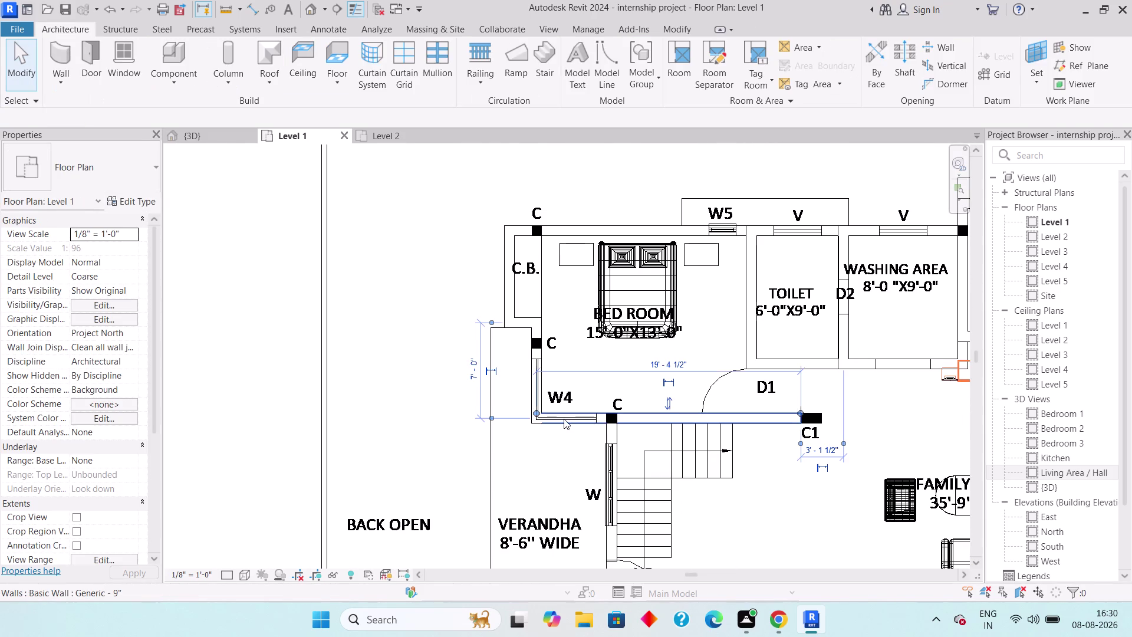
Cut a rectangular opening in the selected wall near W4.
click(746, 73)
scroll(up, 3)
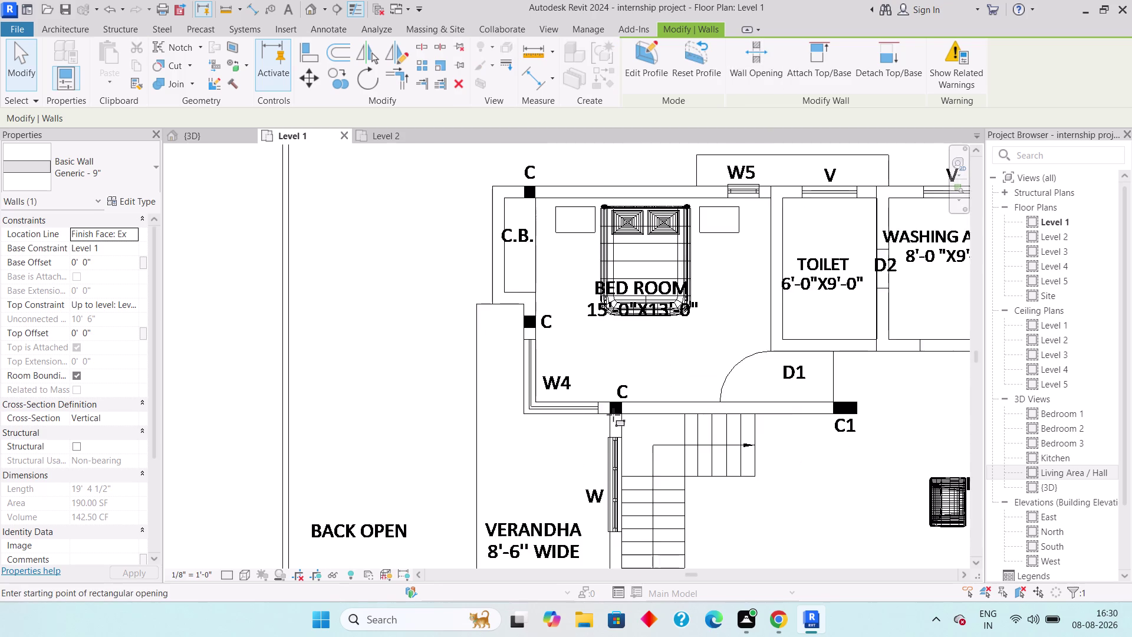
scroll(up, 3)
click(617, 371)
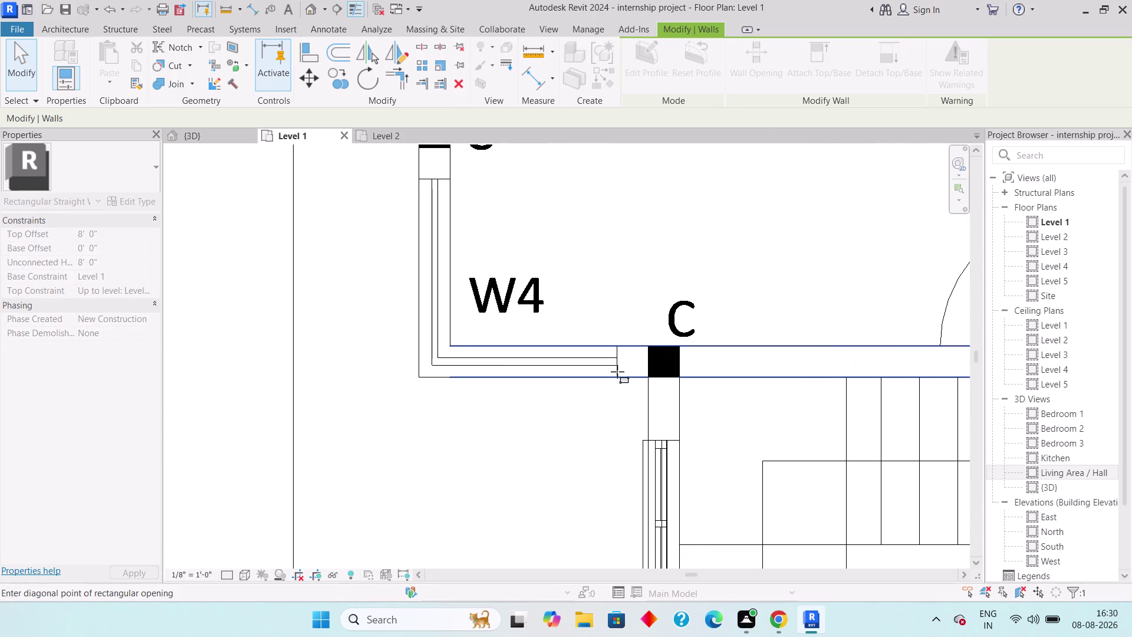
click(379, 370)
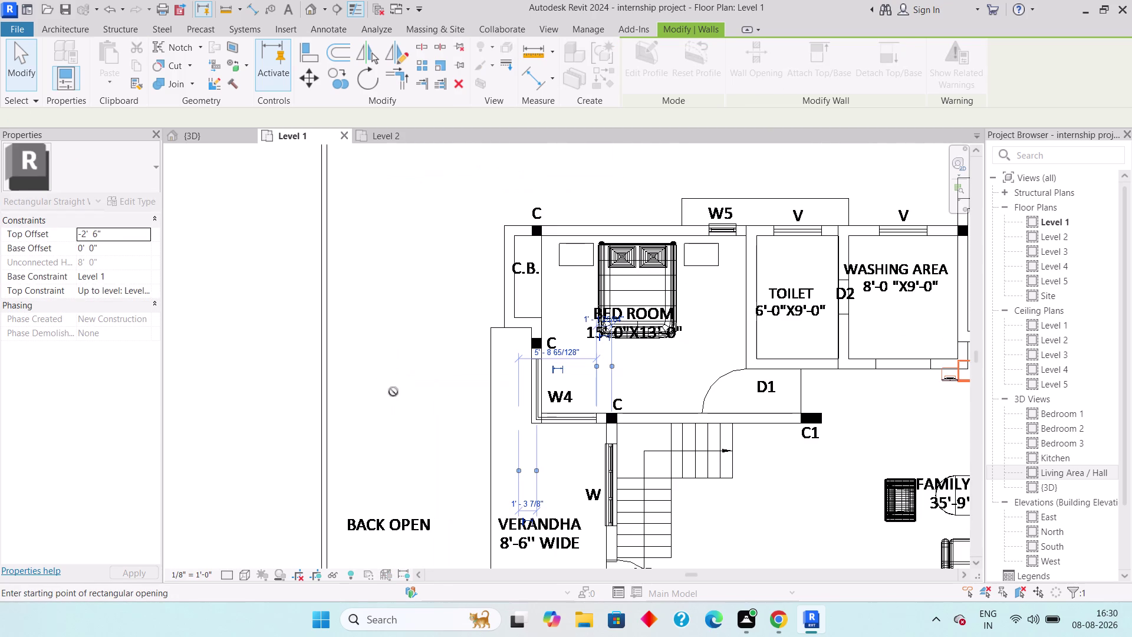
middle_drag(404, 398, 487, 417)
key(Escape)
key(Escape)
key(Escape)
scroll(up, 3)
Attempt an opening on the vertical wall beside W4, then clear the selection.
click(634, 400)
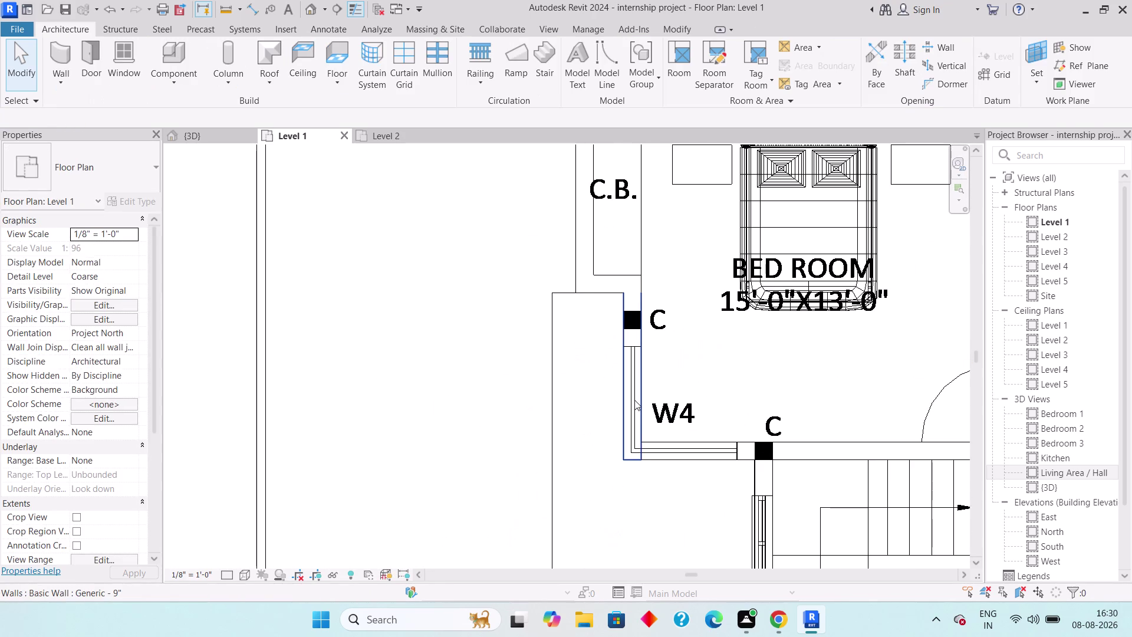
click(752, 72)
scroll(up, 3)
click(640, 346)
middle_drag(634, 460, 640, 340)
scroll(down, 3)
scroll(down, 3)
click(615, 417)
key(Escape)
key(Escape)
Pan and zoom the plan to the wall right of W4.
middle_drag(691, 389, 473, 329)
scroll(down, 3)
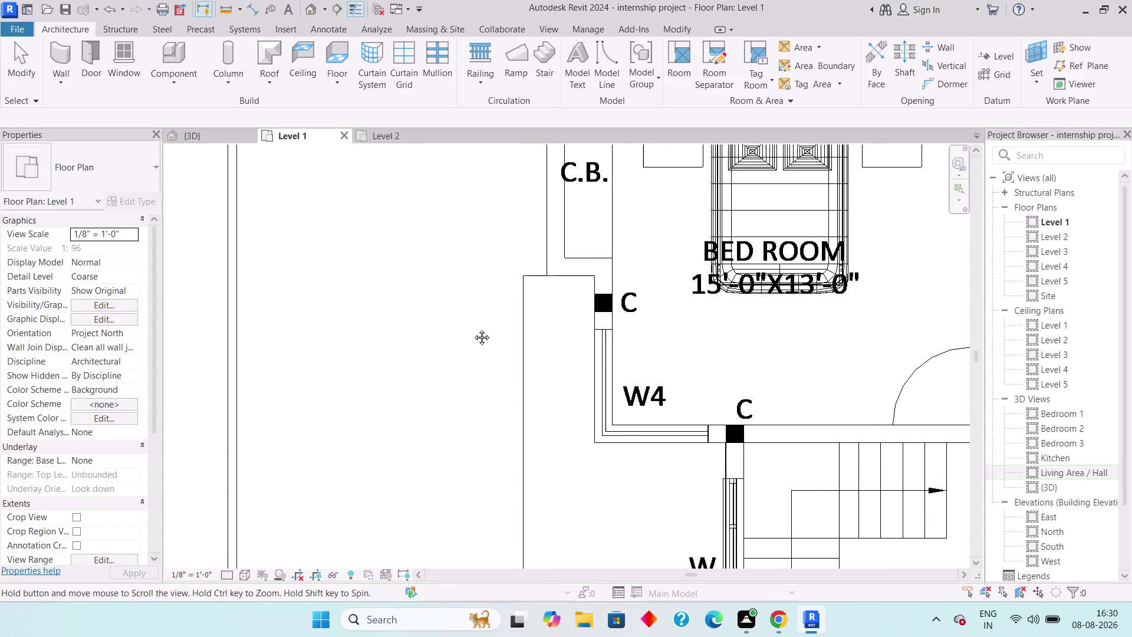
middle_drag(472, 328, 449, 322)
scroll(down, 3)
middle_drag(588, 351, 392, 360)
scroll(down, 3)
middle_drag(624, 362, 438, 361)
scroll(up, 3)
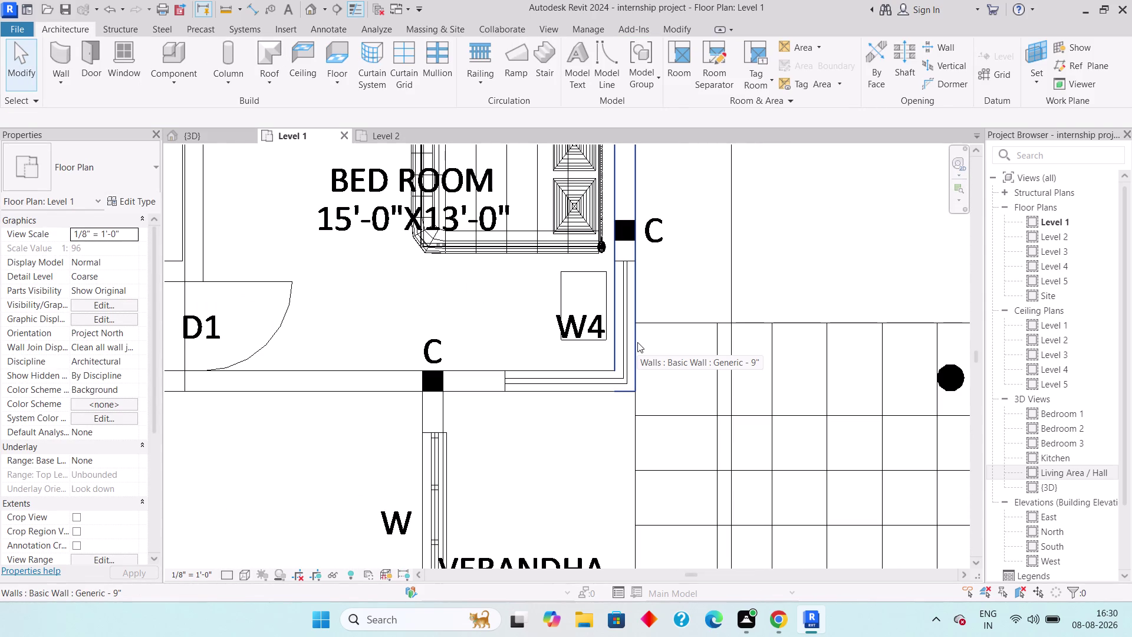
Cut a rectangular opening in the wall right of W4.
click(634, 339)
click(737, 64)
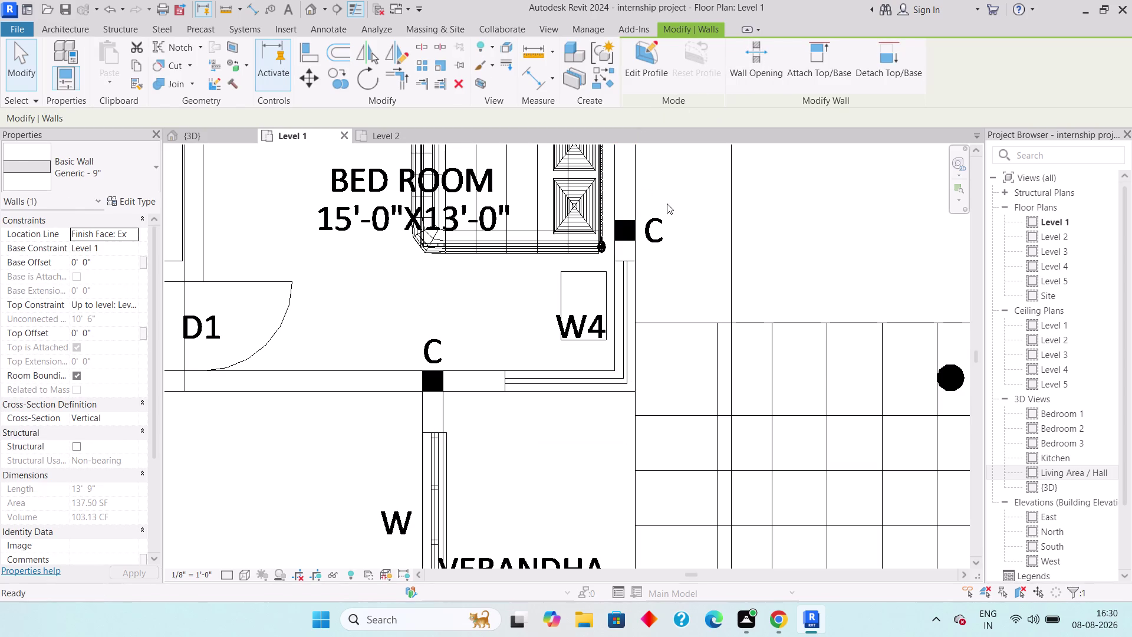
click(630, 259)
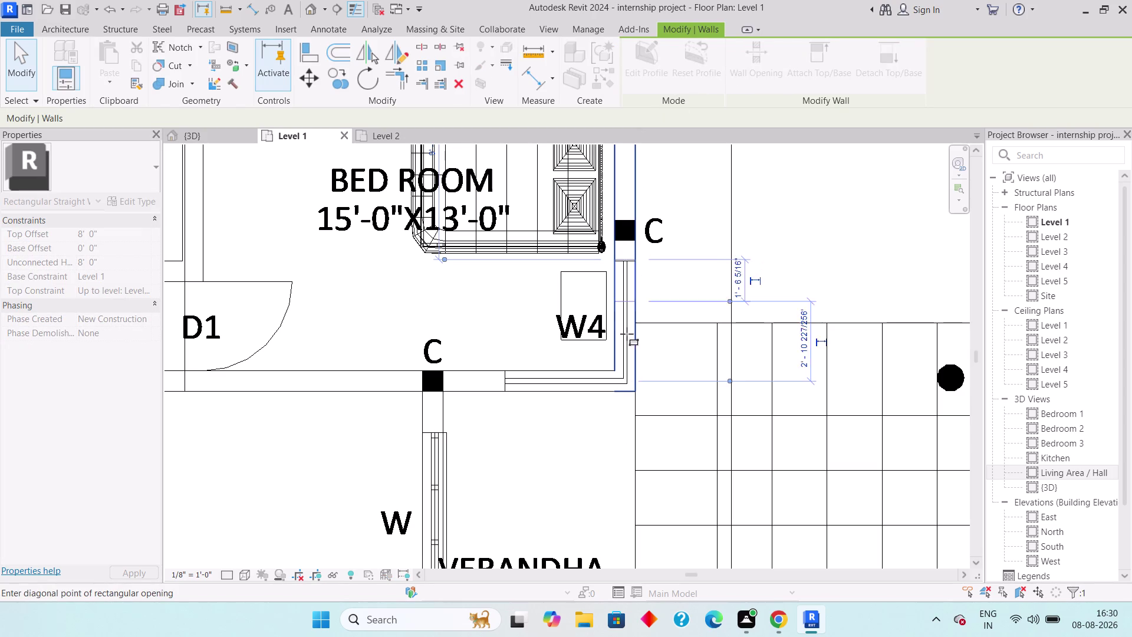
click(620, 428)
key(Escape)
key(Escape)
Cut a rectangular opening in the bedroom's lower wall below W4.
click(565, 389)
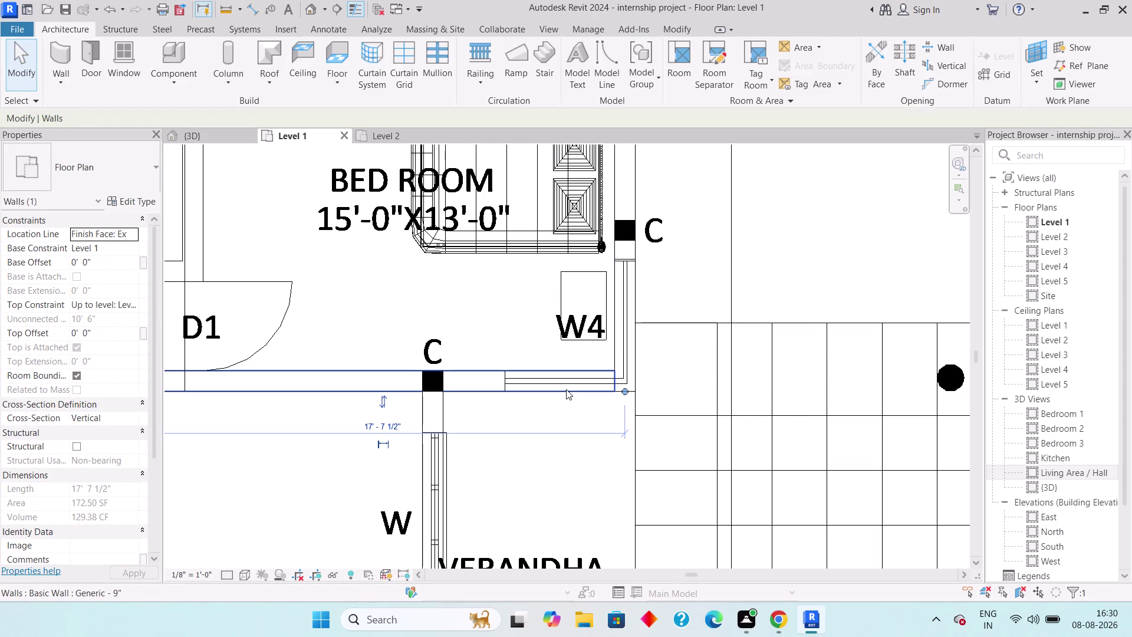
click(760, 69)
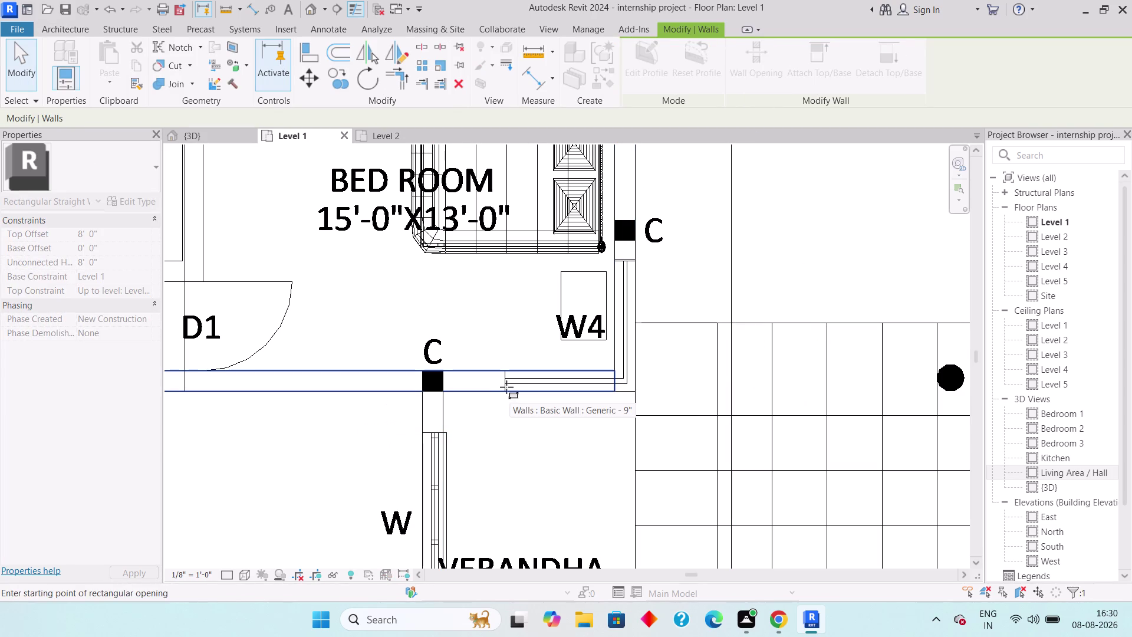
click(504, 386)
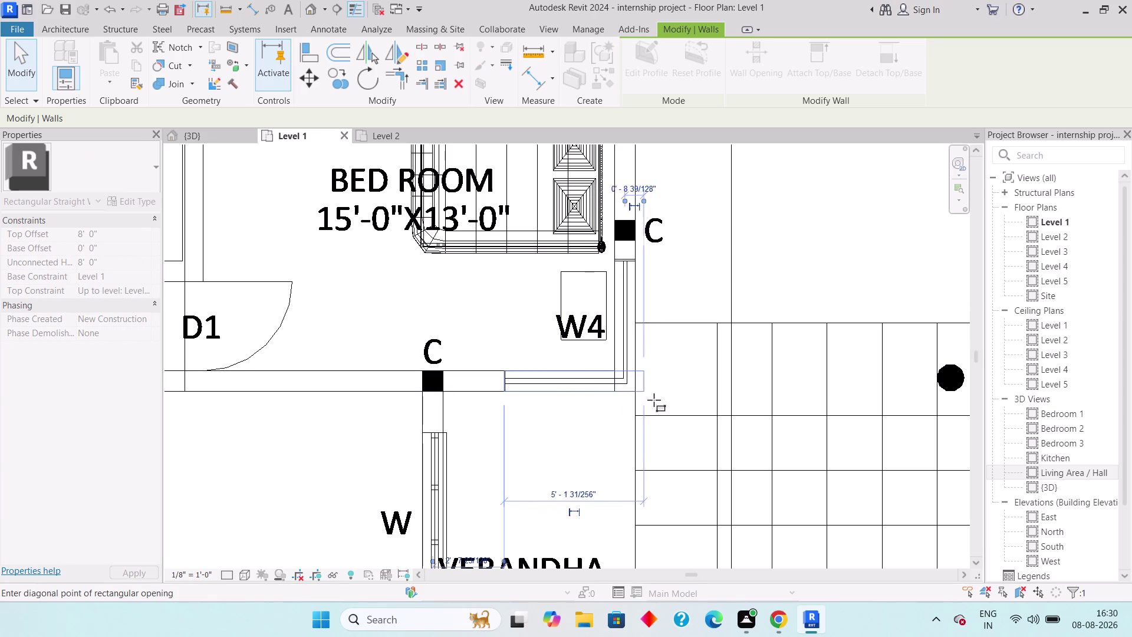
click(655, 400)
key(Escape)
key(Escape)
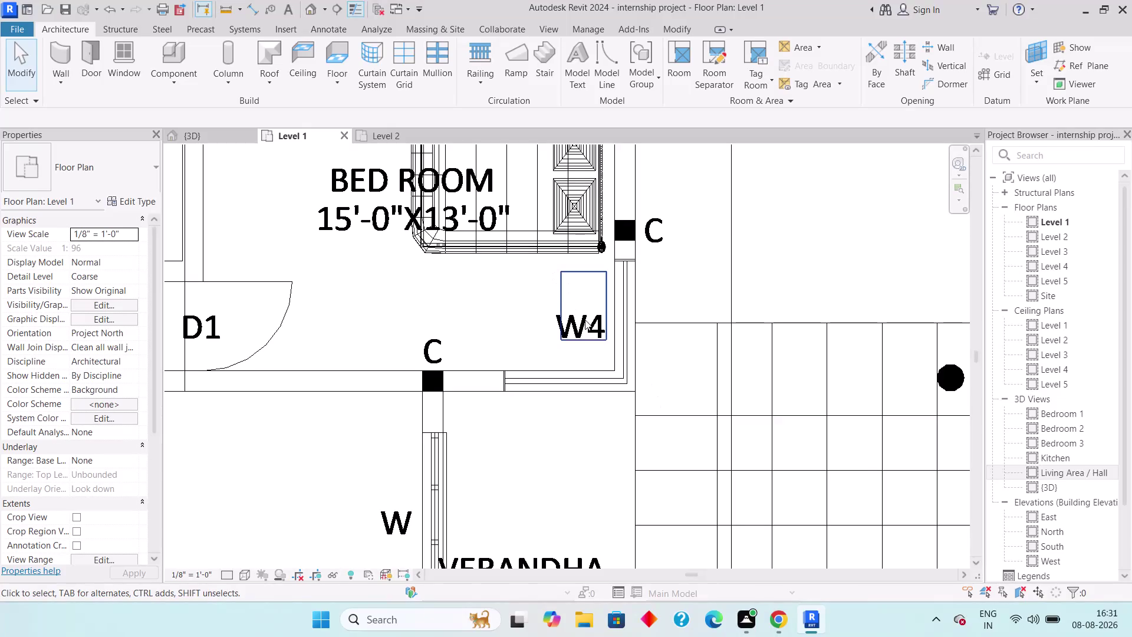
scroll(down, 3)
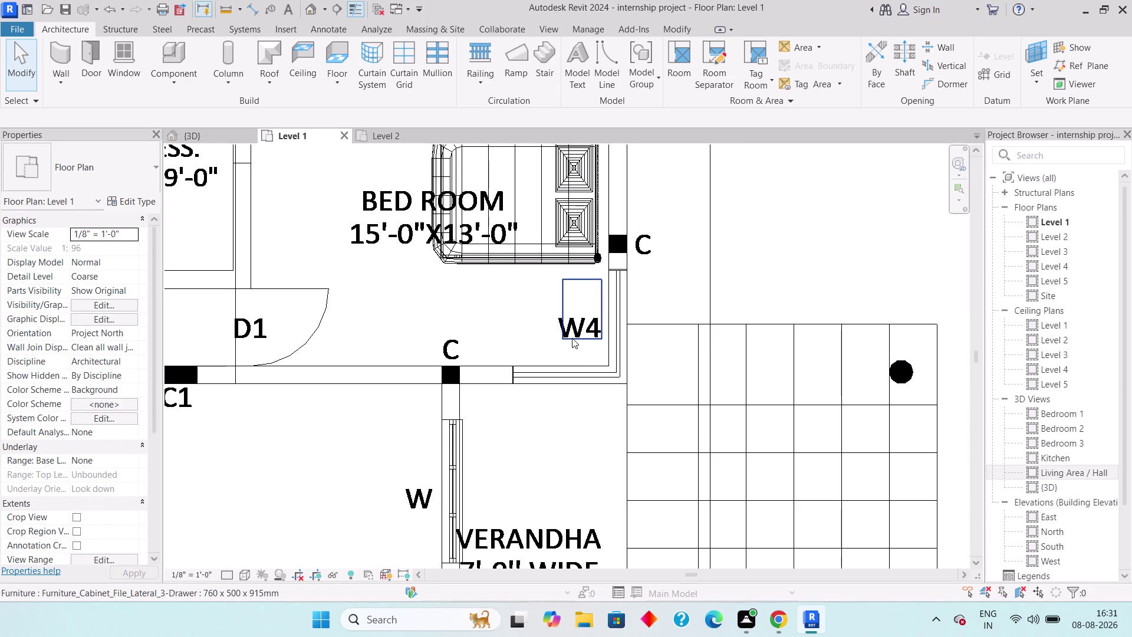
scroll(down, 3)
middle_drag(572, 346, 506, 356)
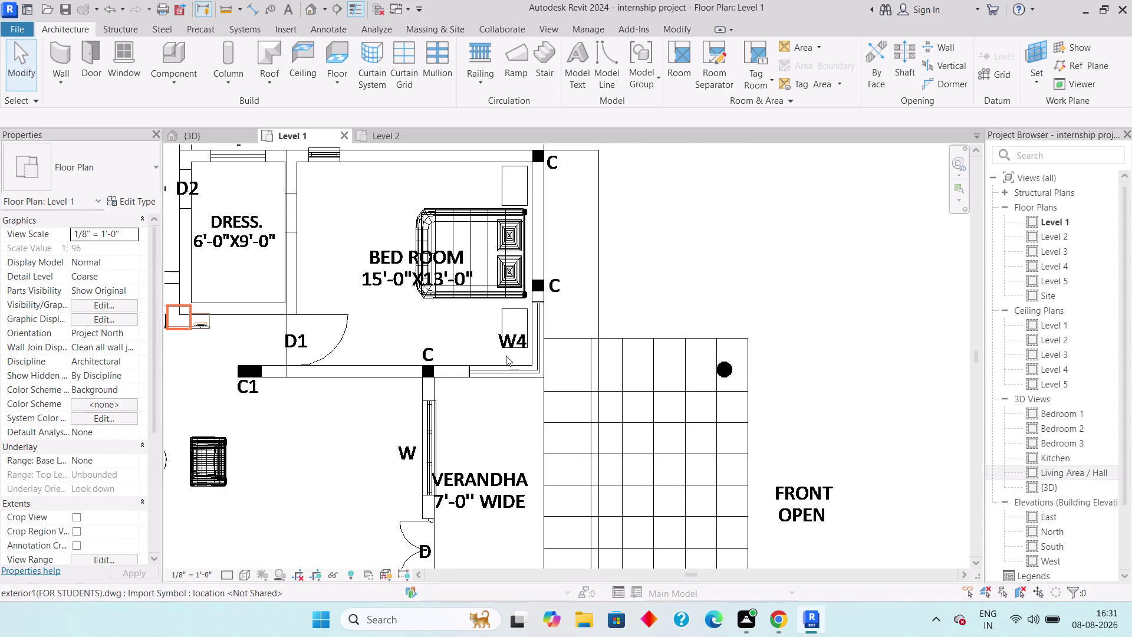
scroll(down, 3)
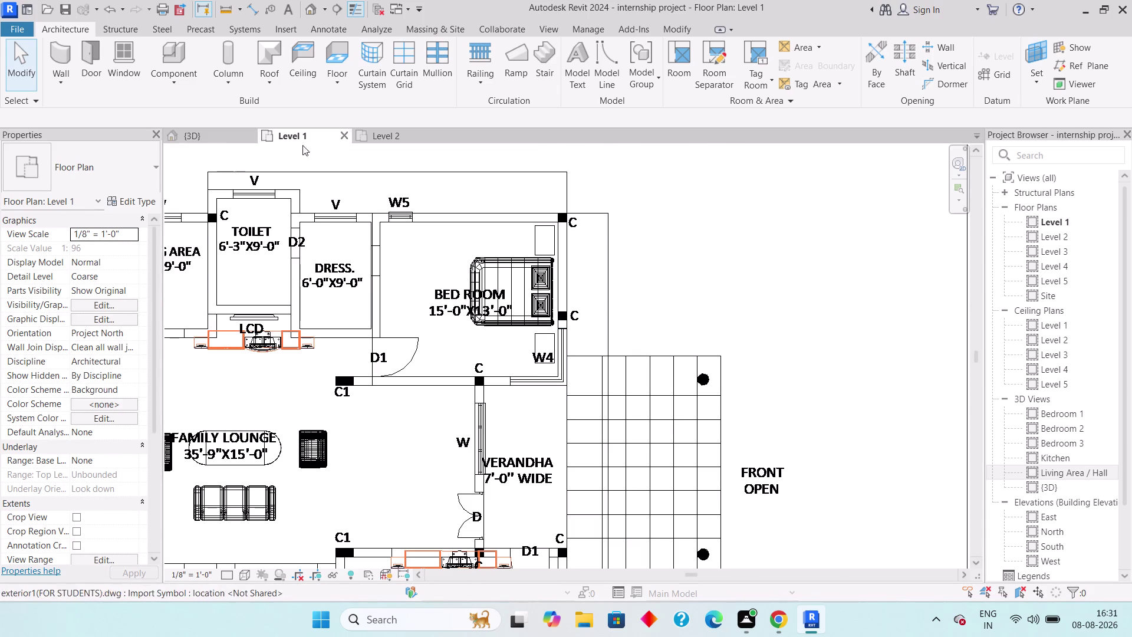
click(222, 136)
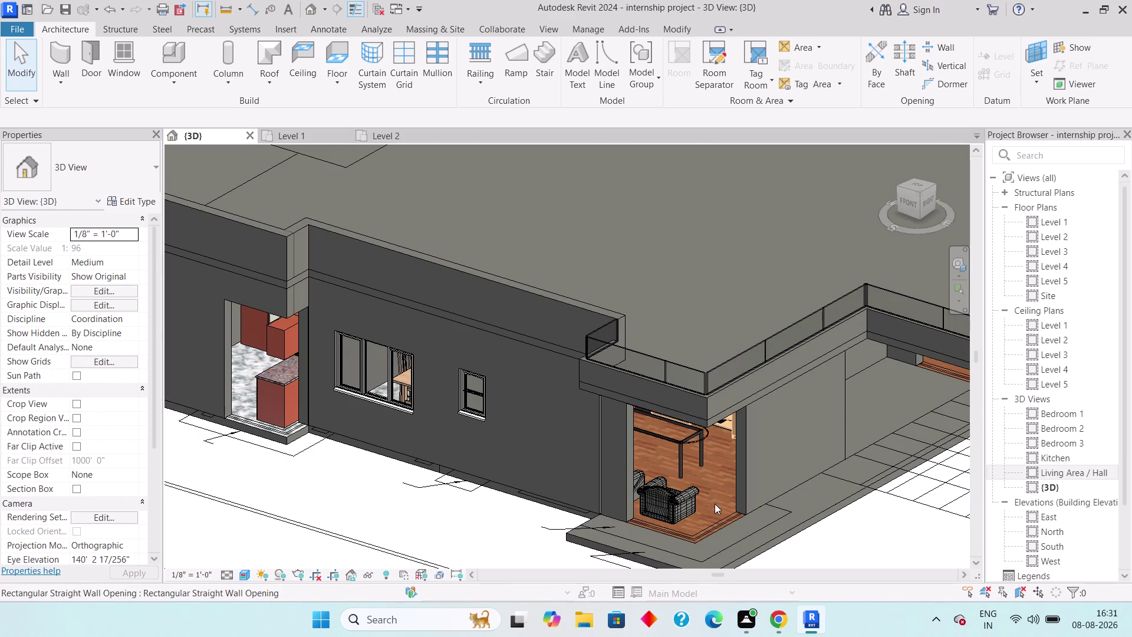
Select the living-area wall opening and set its Top Offset to -3'0".
click(707, 509)
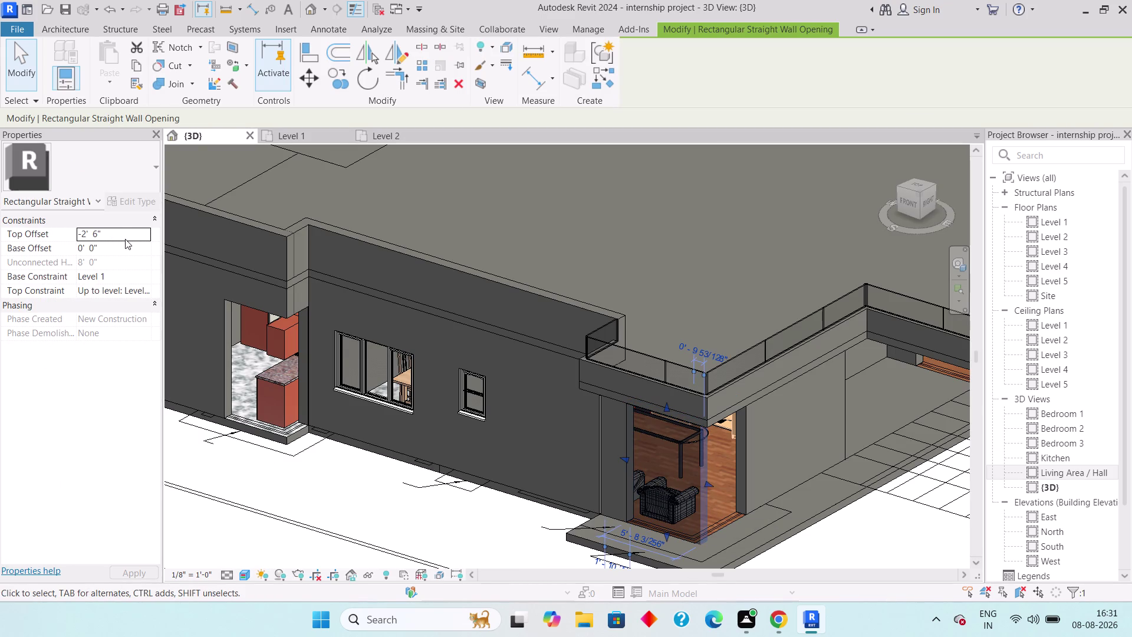
click(121, 232)
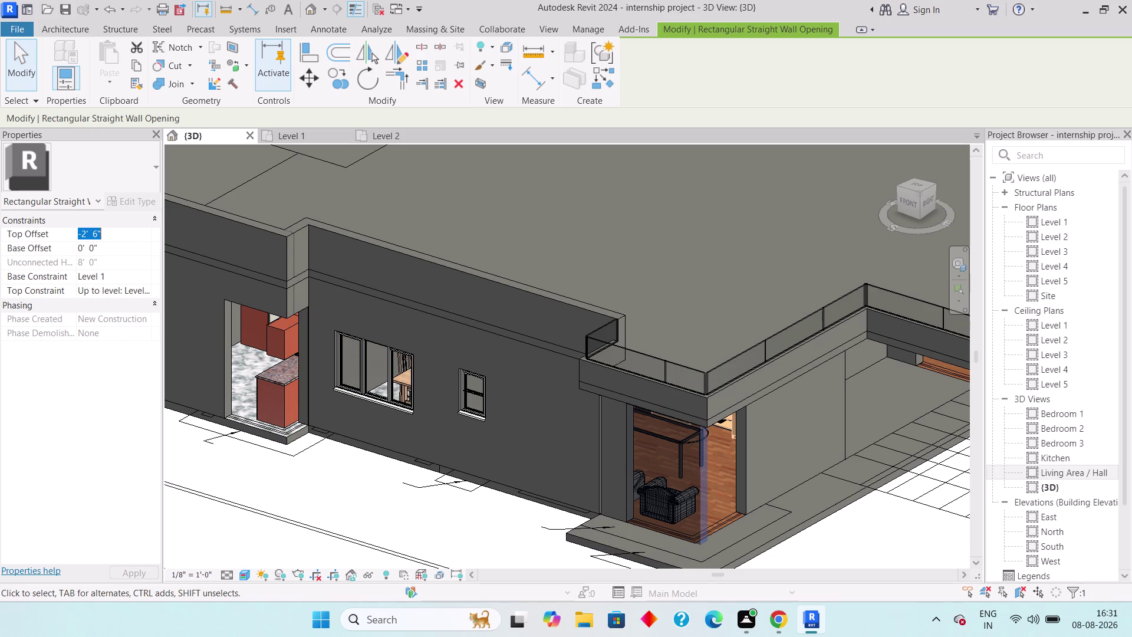
text(3'6)
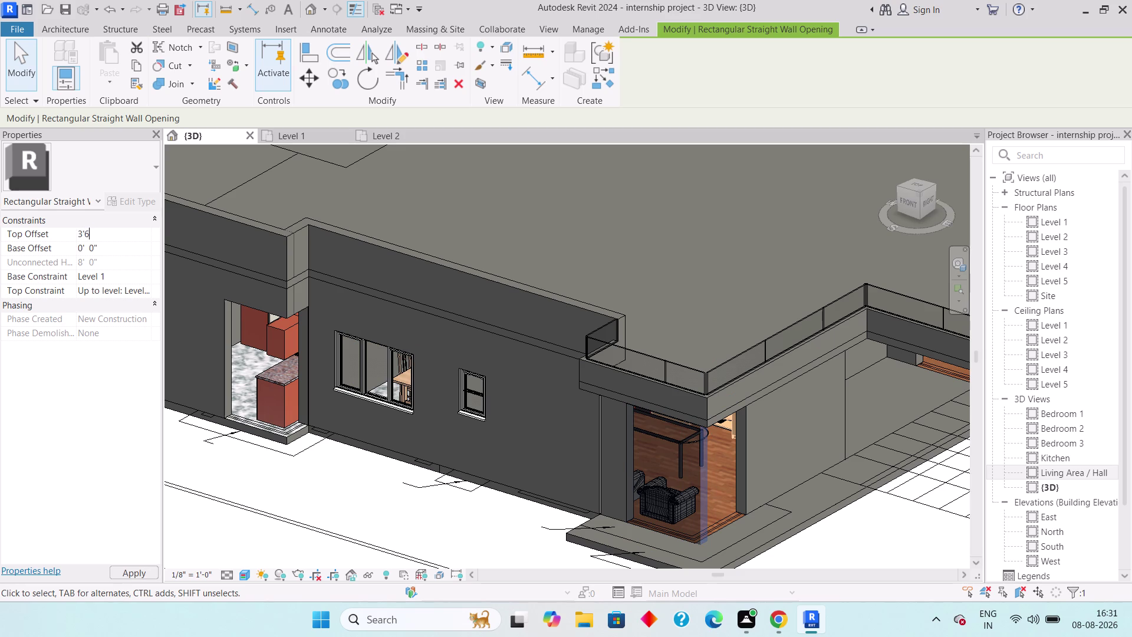
key(BackSpace)
key(Return)
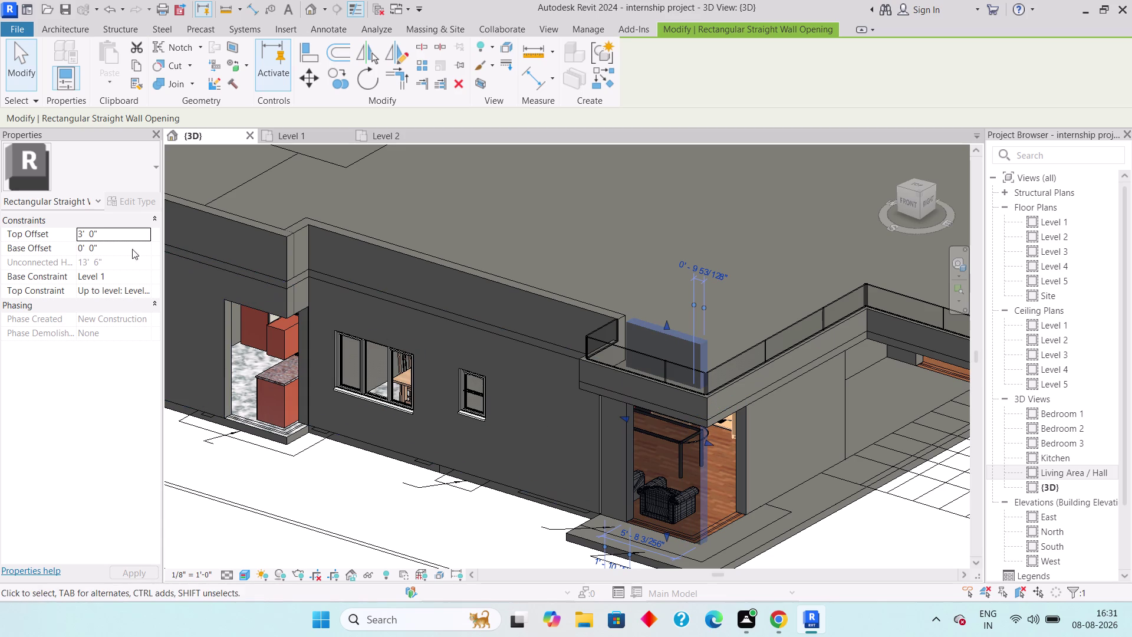
click(114, 233)
key(Left)
key(Left)
key(Left)
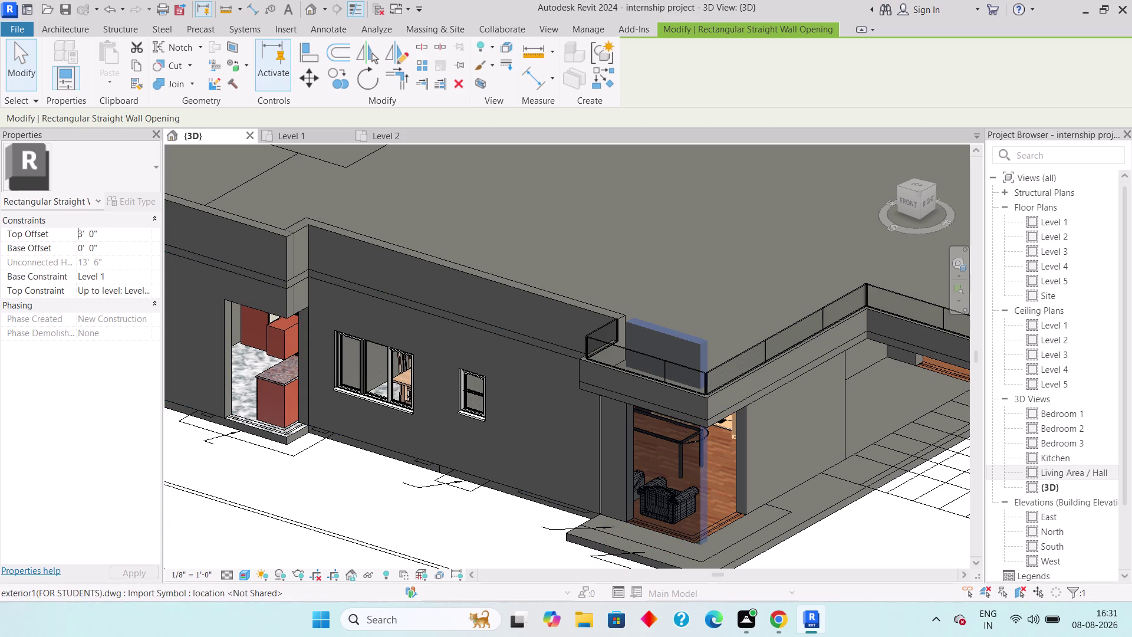
key(Left)
key(minus)
key(Return)
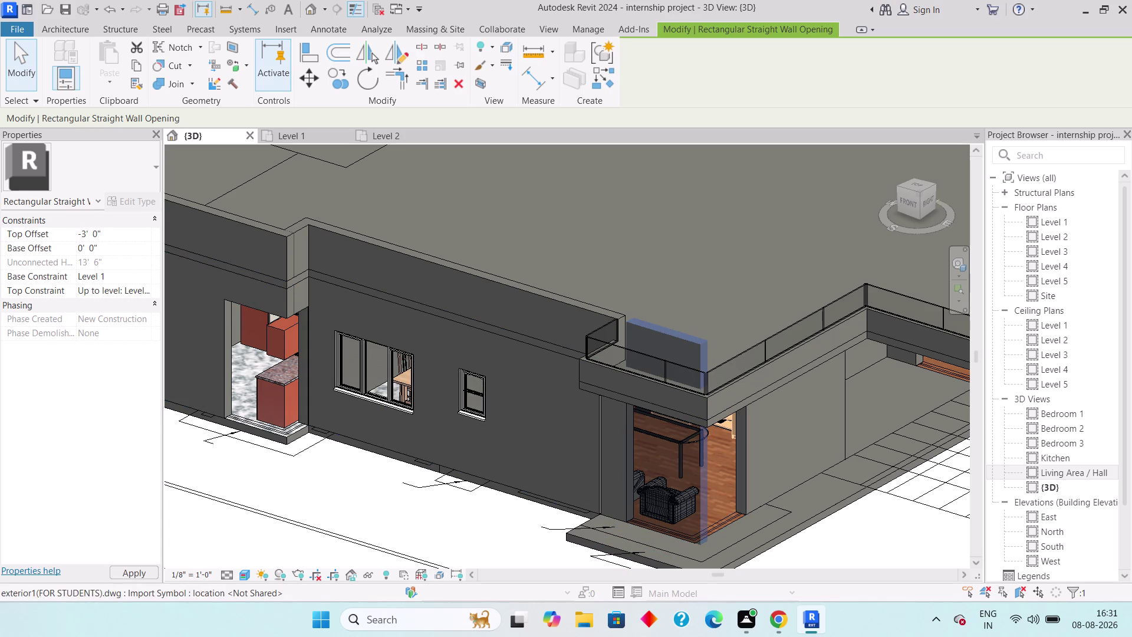
Set the opening's Base Offset to 3'0", then select the kitchen wall opening.
click(113, 243)
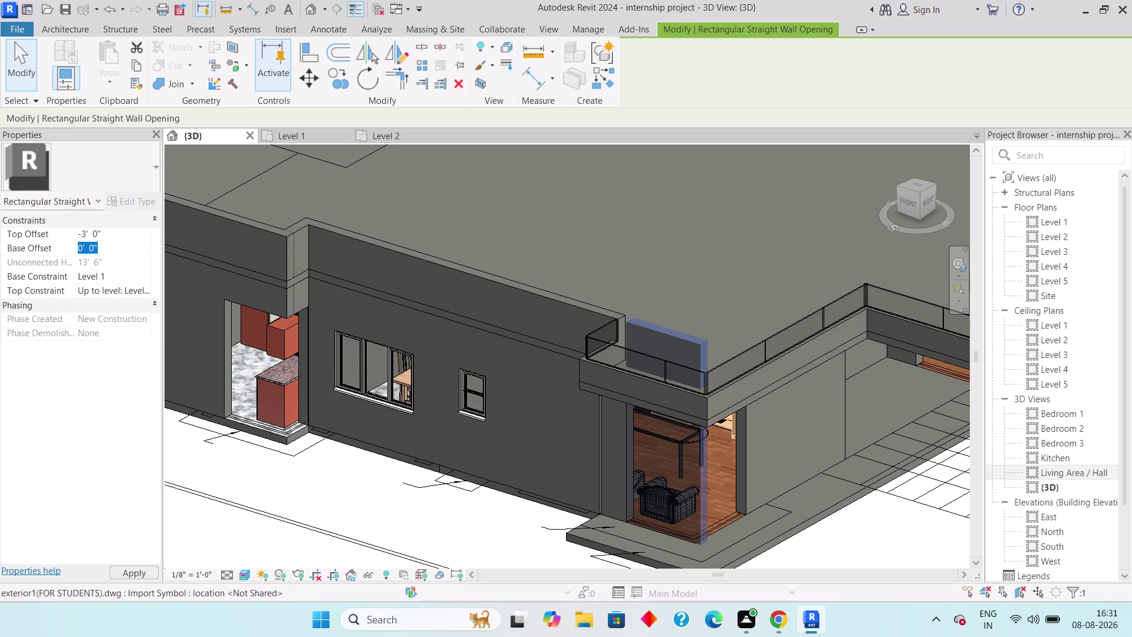
key(3)
key(apostrophe)
key(Return)
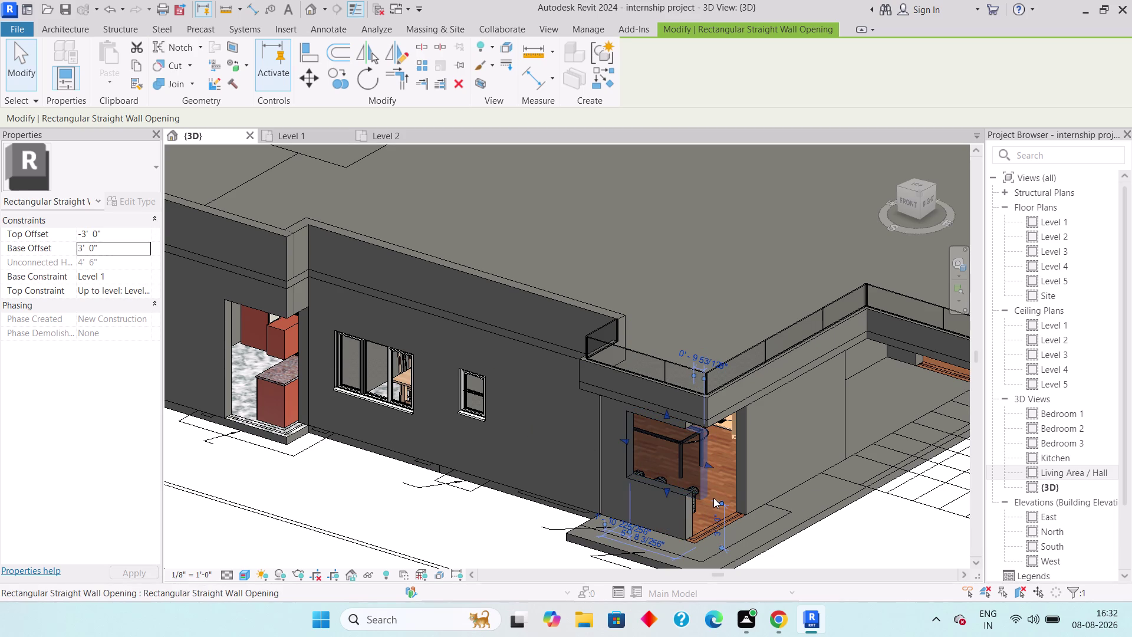
key(Escape)
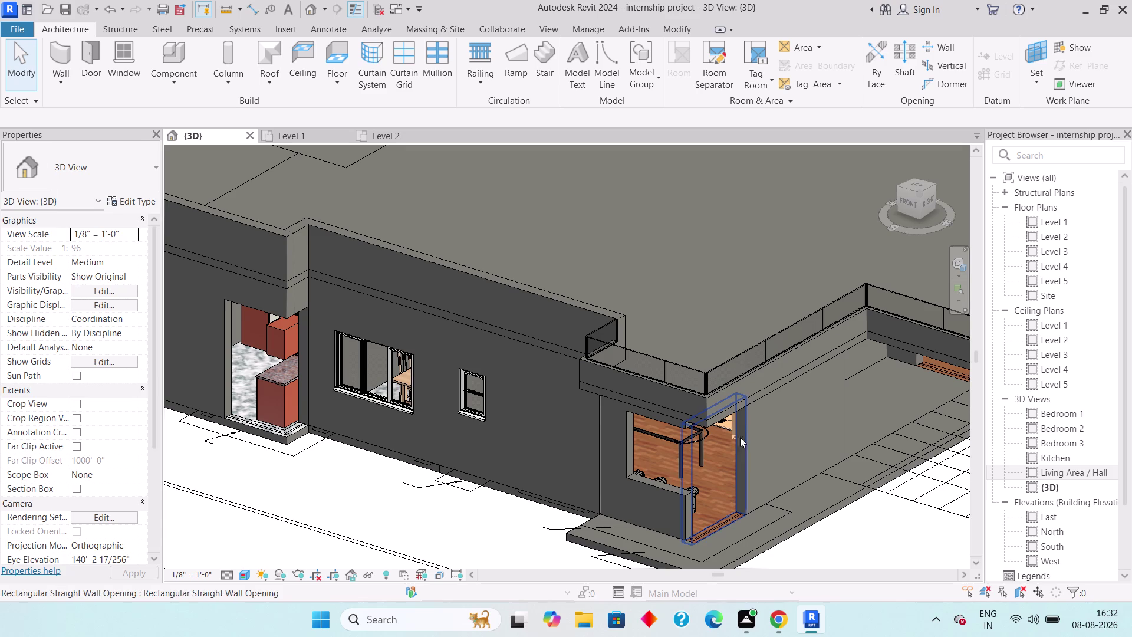
click(742, 422)
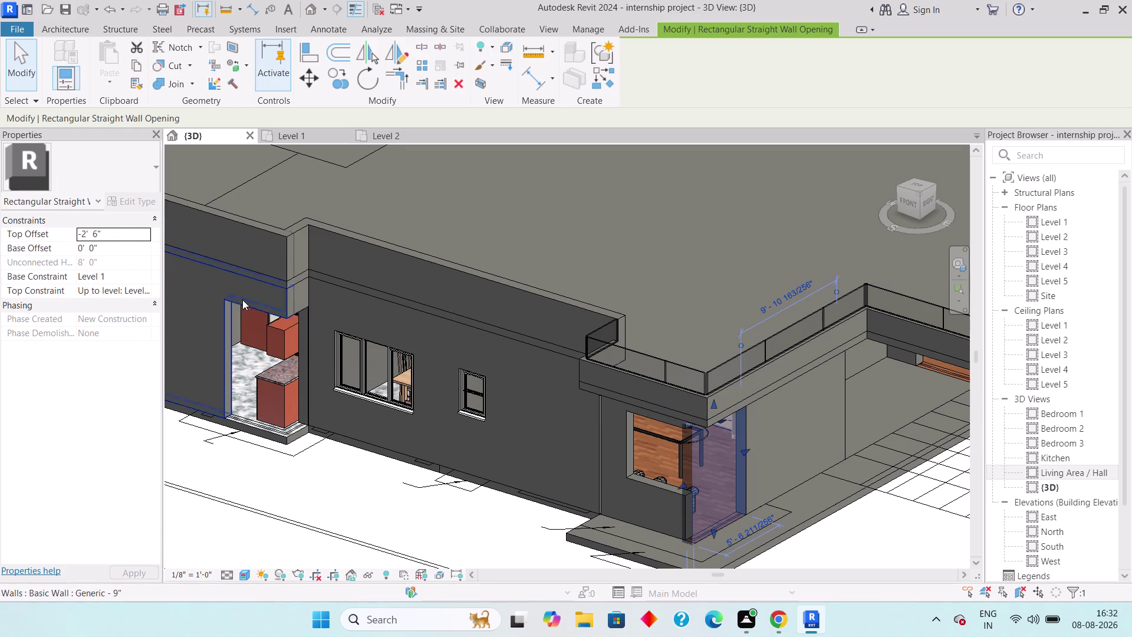
Give the selected wall opening a -3' top offset and a 3' base offset.
click(108, 230)
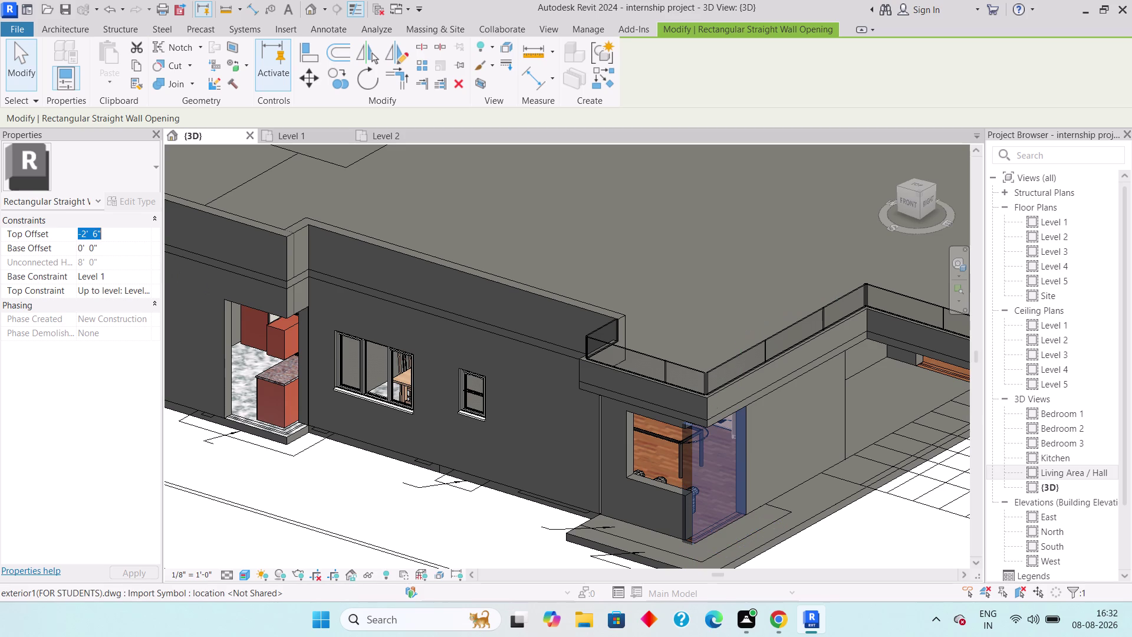
key(minus)
key(3)
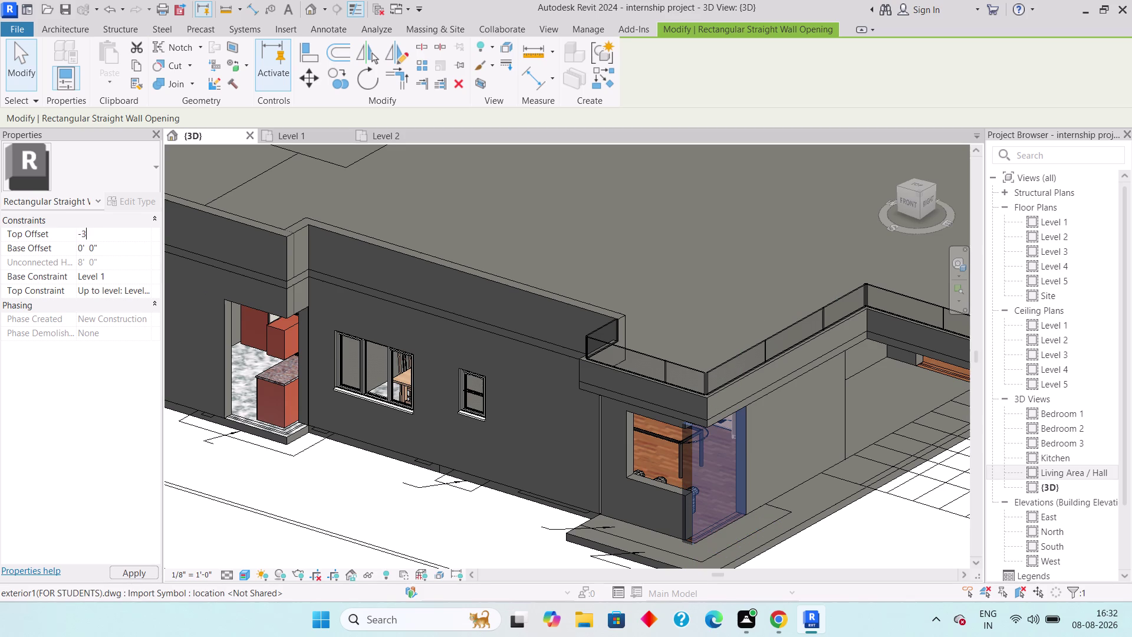
key(apostrophe)
key(Return)
click(101, 248)
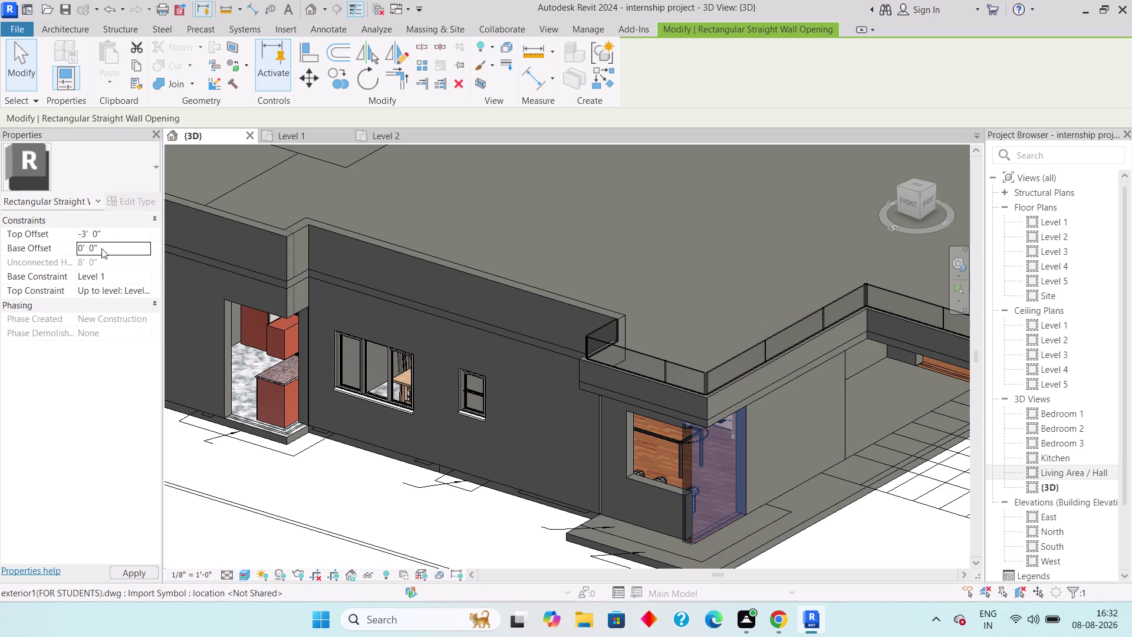
drag(110, 249, 43, 253)
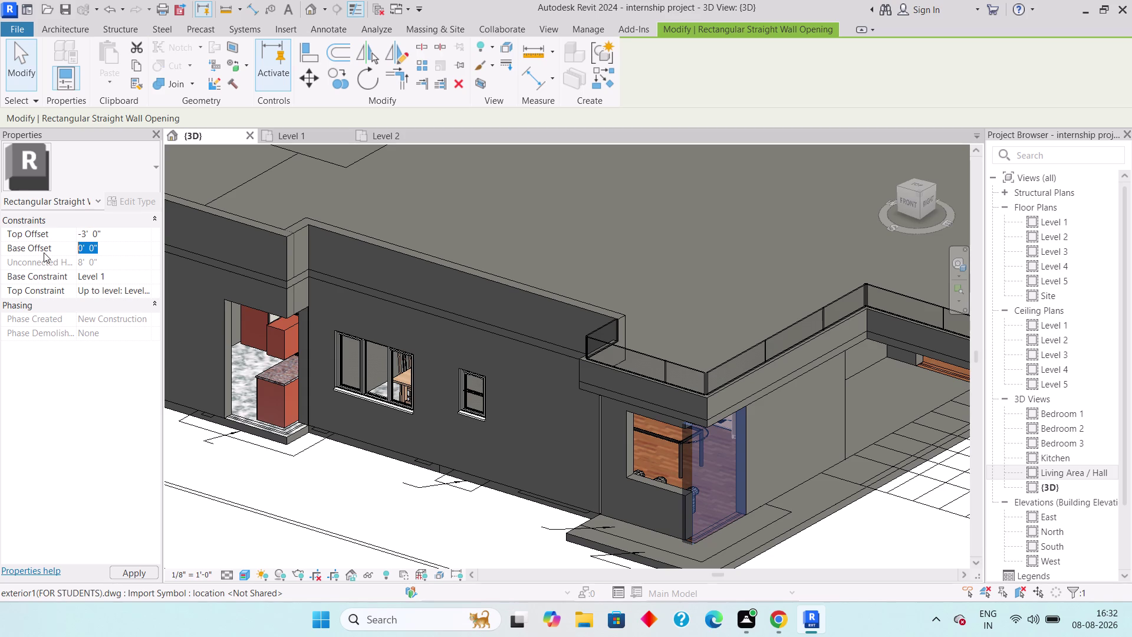
key(3)
key(apostrophe)
key(Return)
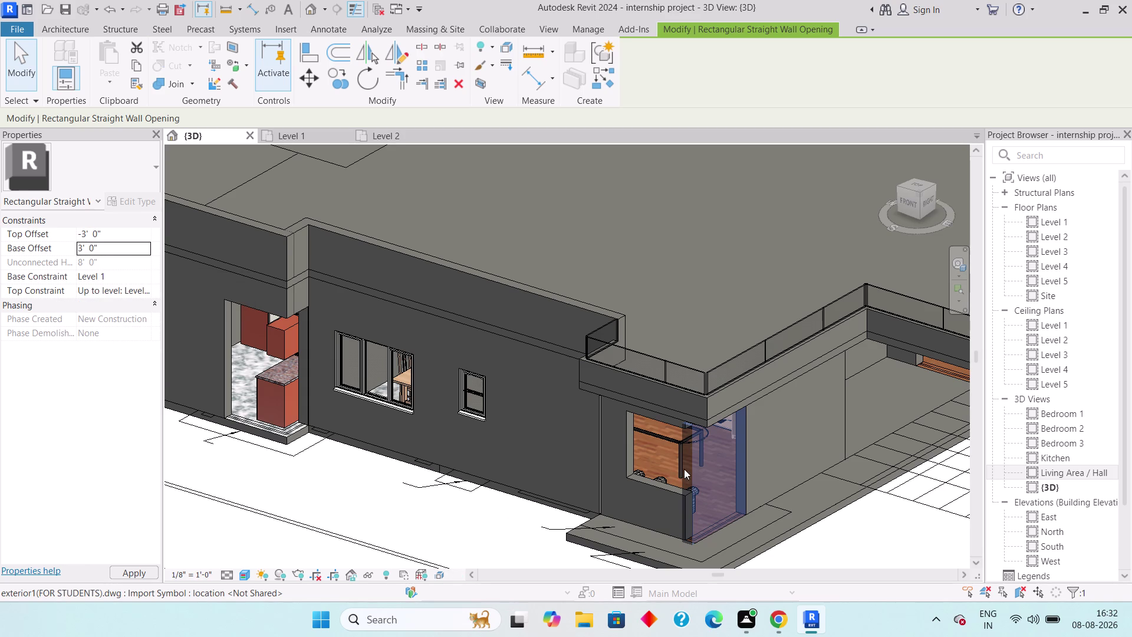
scroll(down, 3)
key(Escape)
key(Escape)
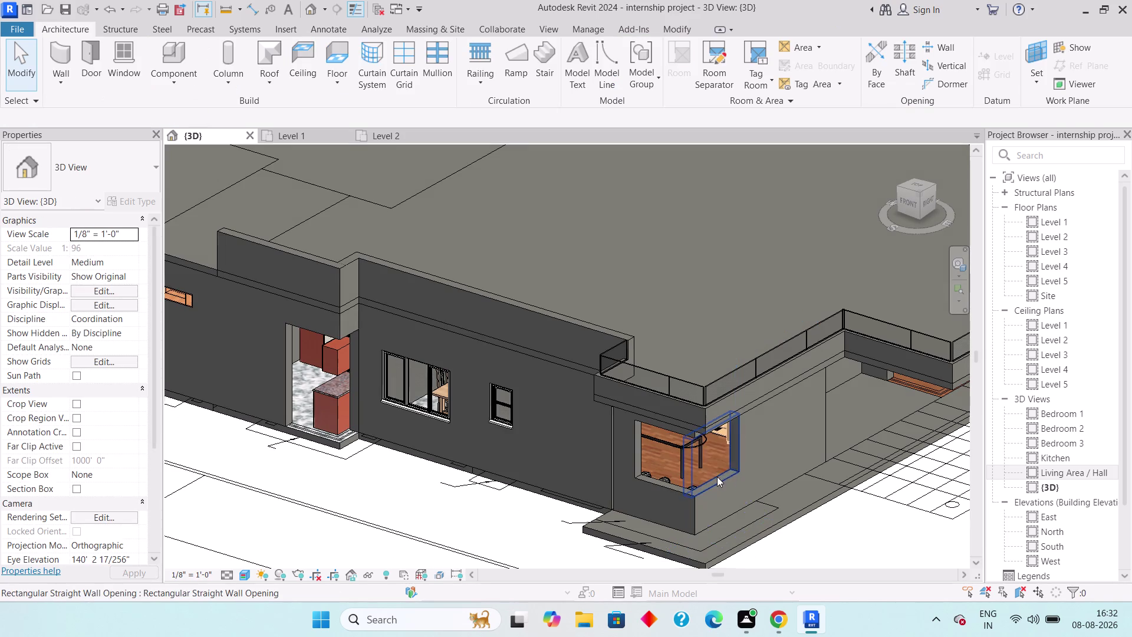
Orbit toward the living area and select its wall opening.
scroll(down, 3)
middle_drag(749, 447, 707, 415)
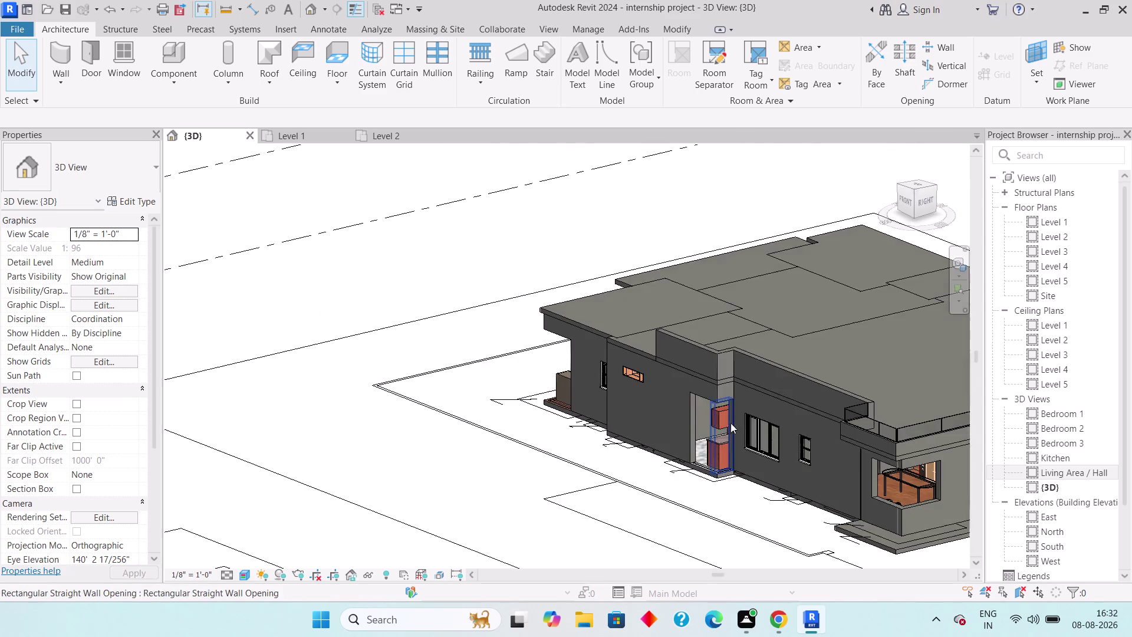
middle_drag(730, 426, 425, 432)
scroll(up, 3)
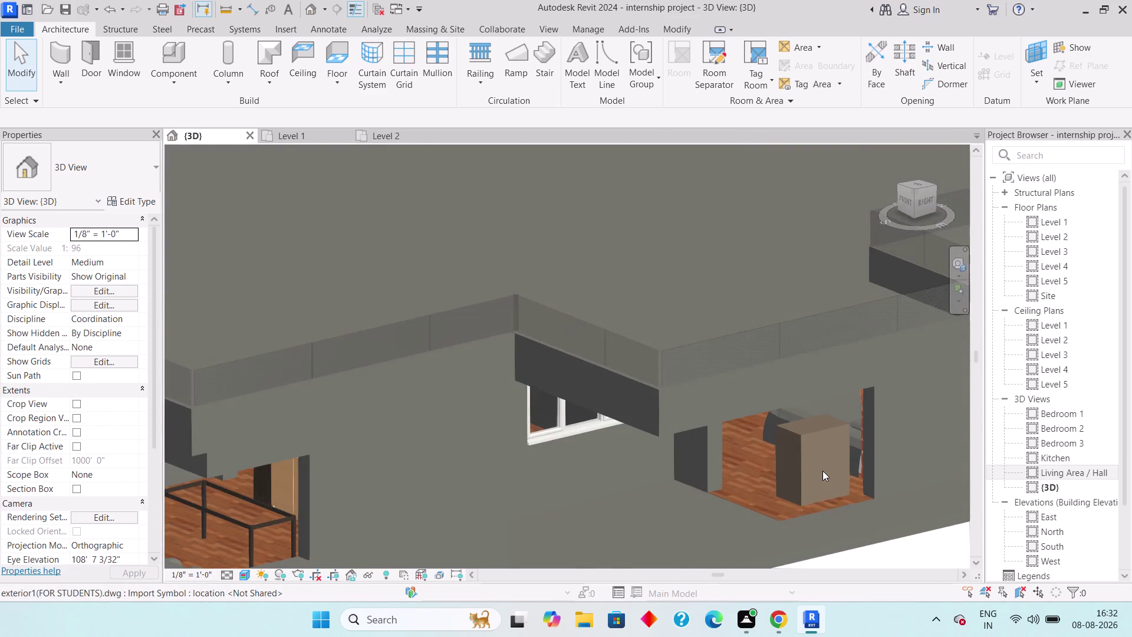
click(803, 505)
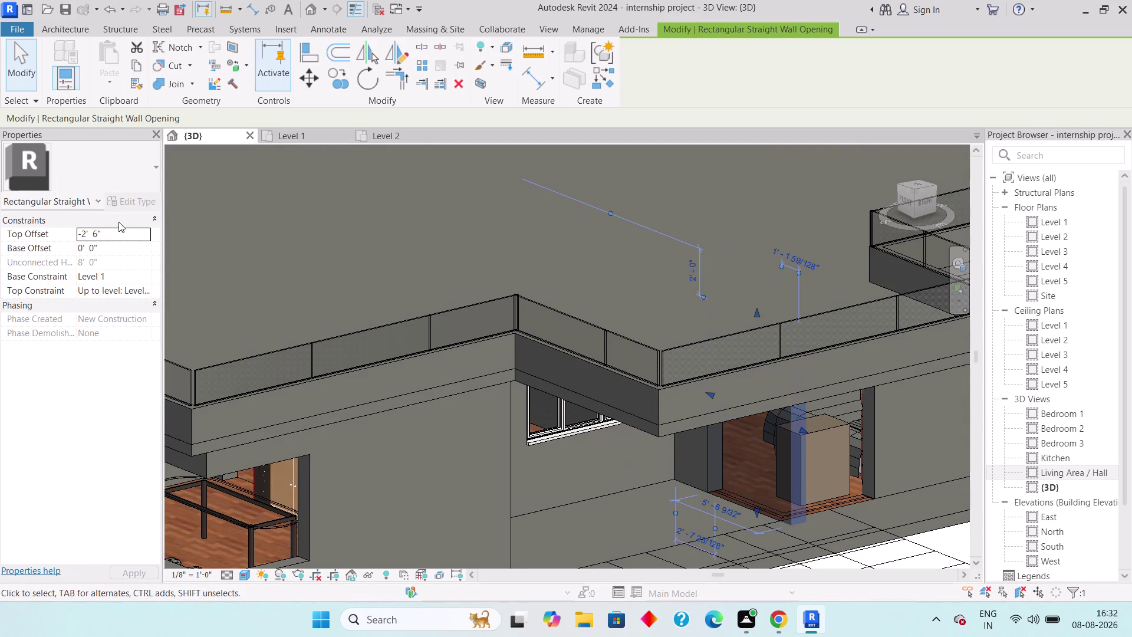
Set the living-area opening's top offset to -3' and base offset to 3'.
click(119, 227)
click(147, 212)
click(154, 216)
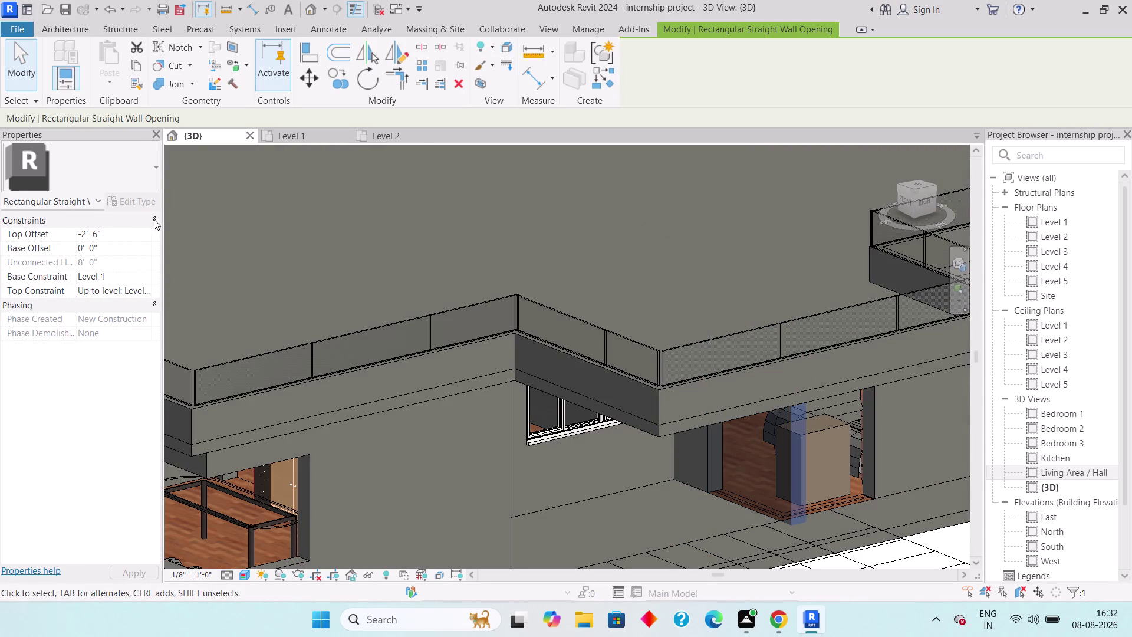
click(139, 232)
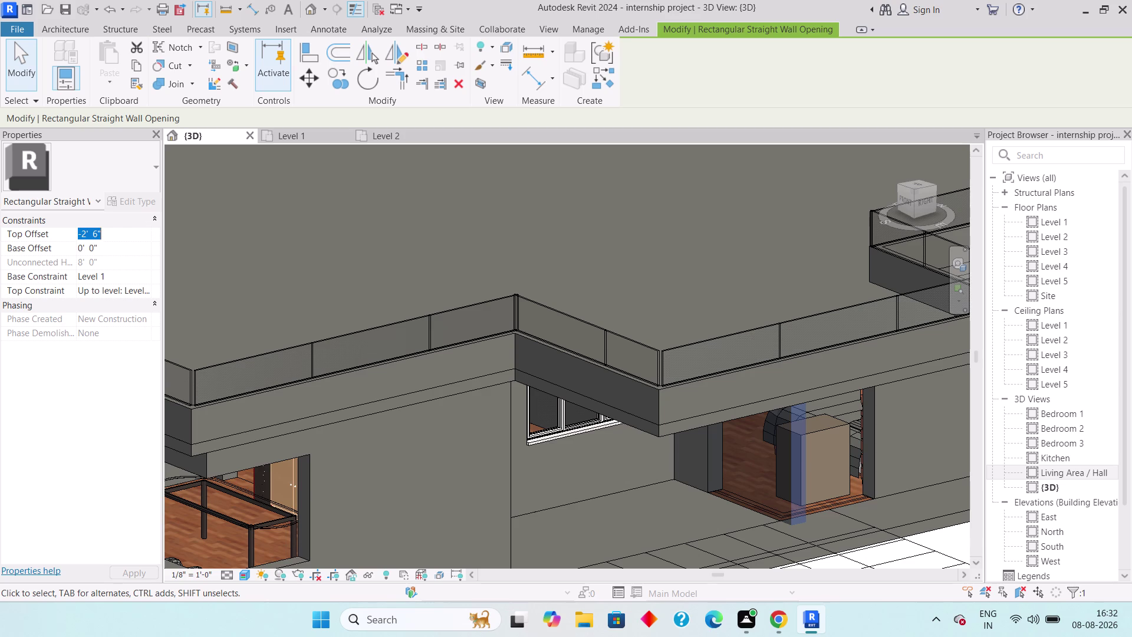
text(-3)
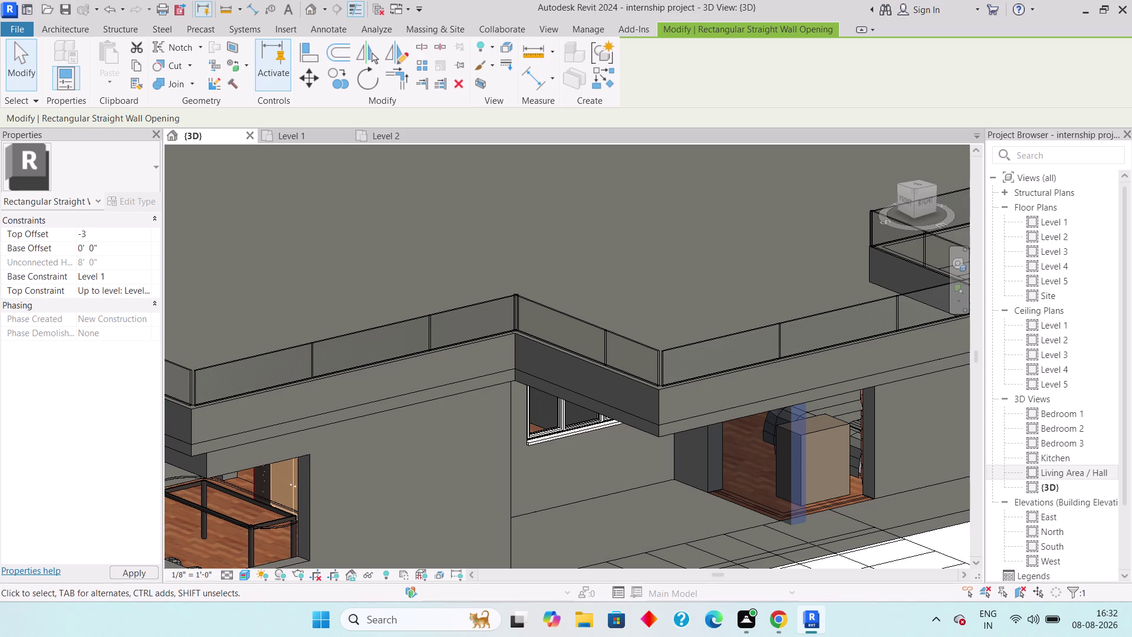
key(apostrophe)
key(Return)
click(130, 249)
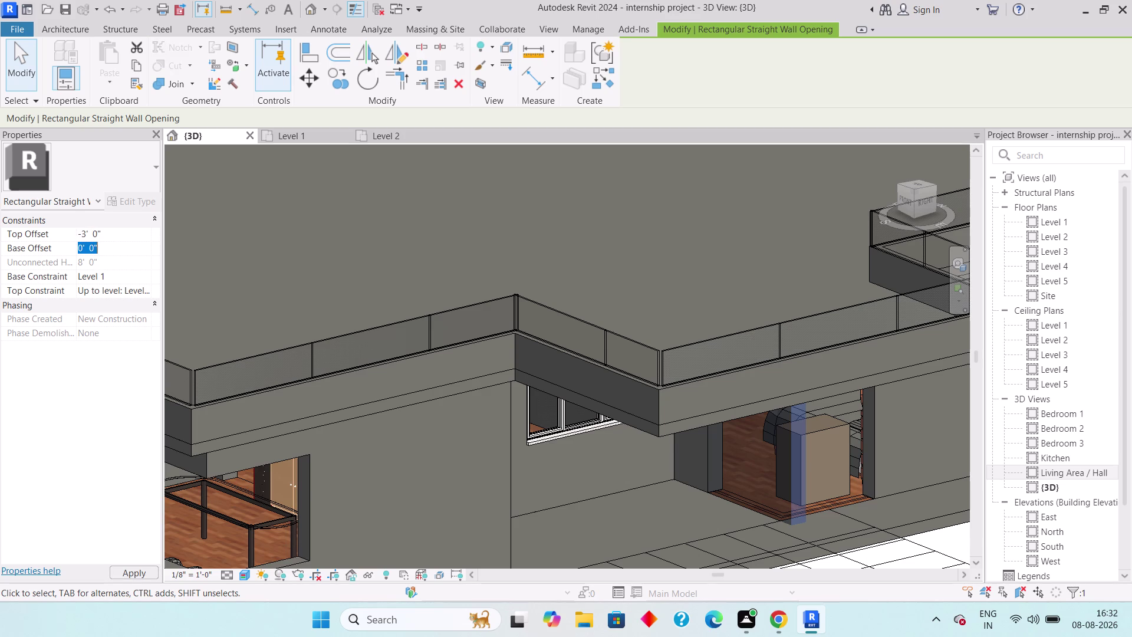
text(3')
key(Return)
scroll(down, 3)
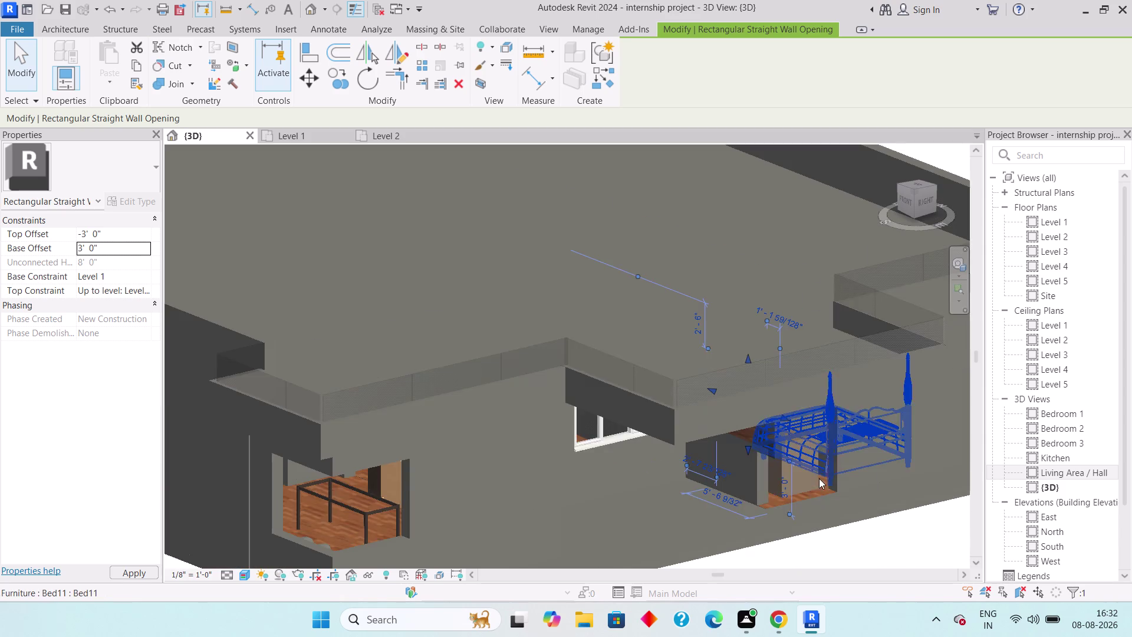
key(Escape)
Give the opening in front of the bed a -3' top and 3' base offset.
scroll(up, 3)
click(801, 488)
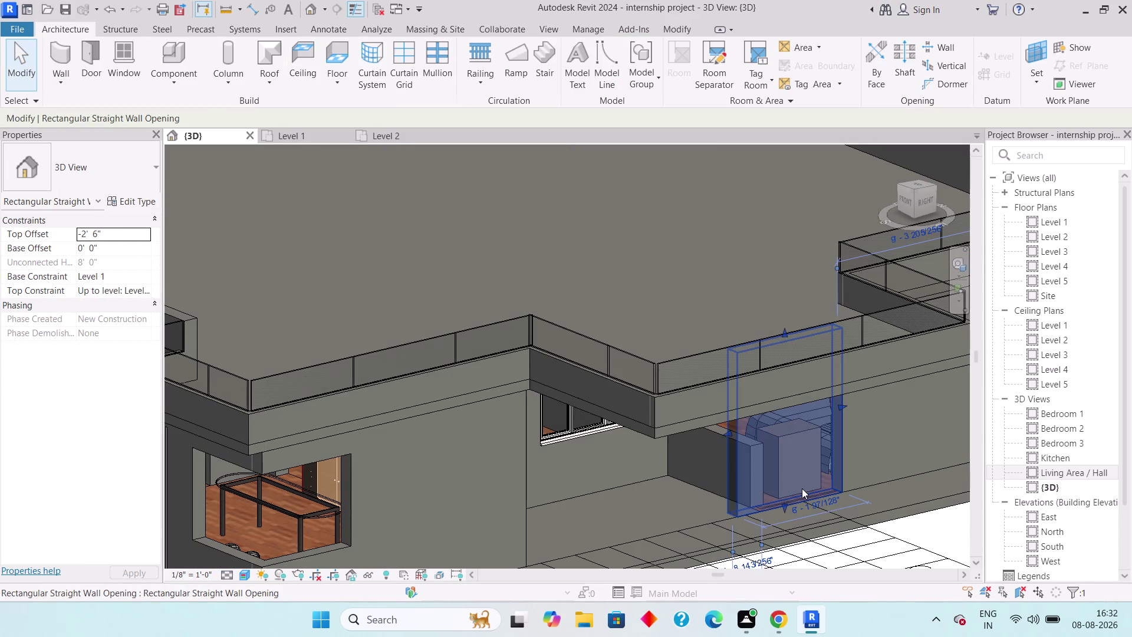
click(109, 227)
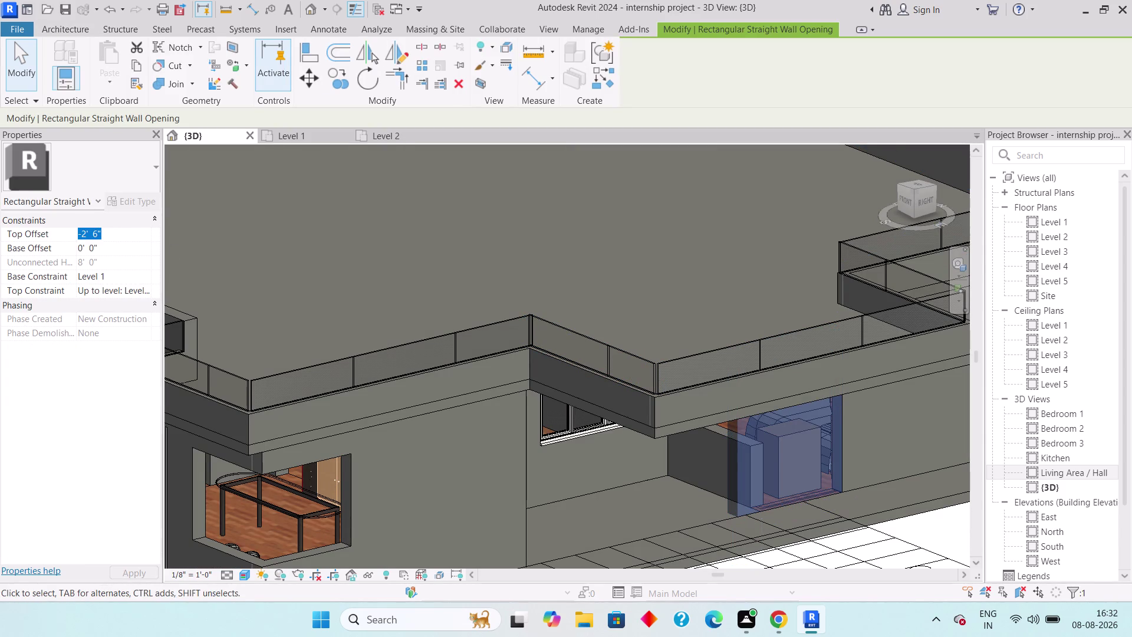
text(-3')
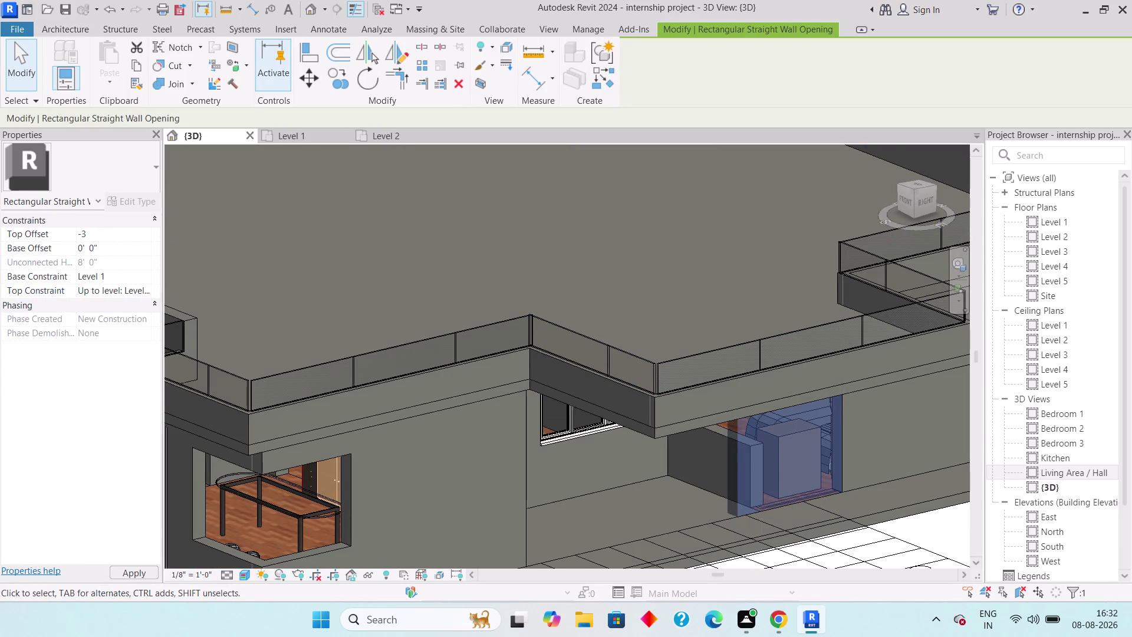
click(124, 245)
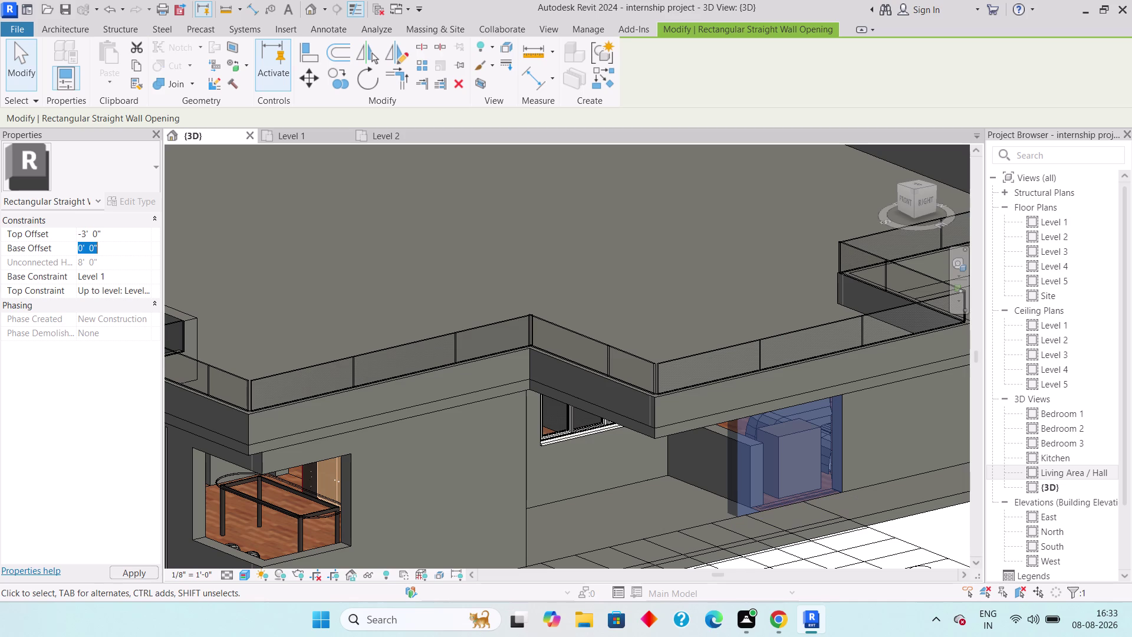
text(3')
key(Return)
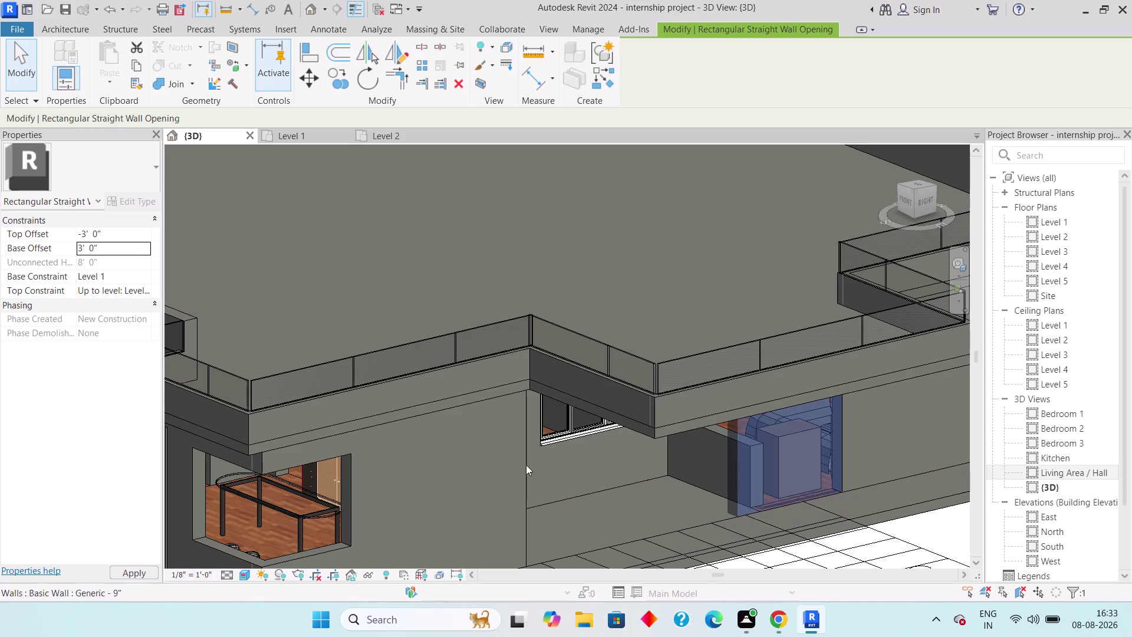
key(Escape)
Orbit toward the kitchen side and select the opening beside the cabinets.
scroll(down, 3)
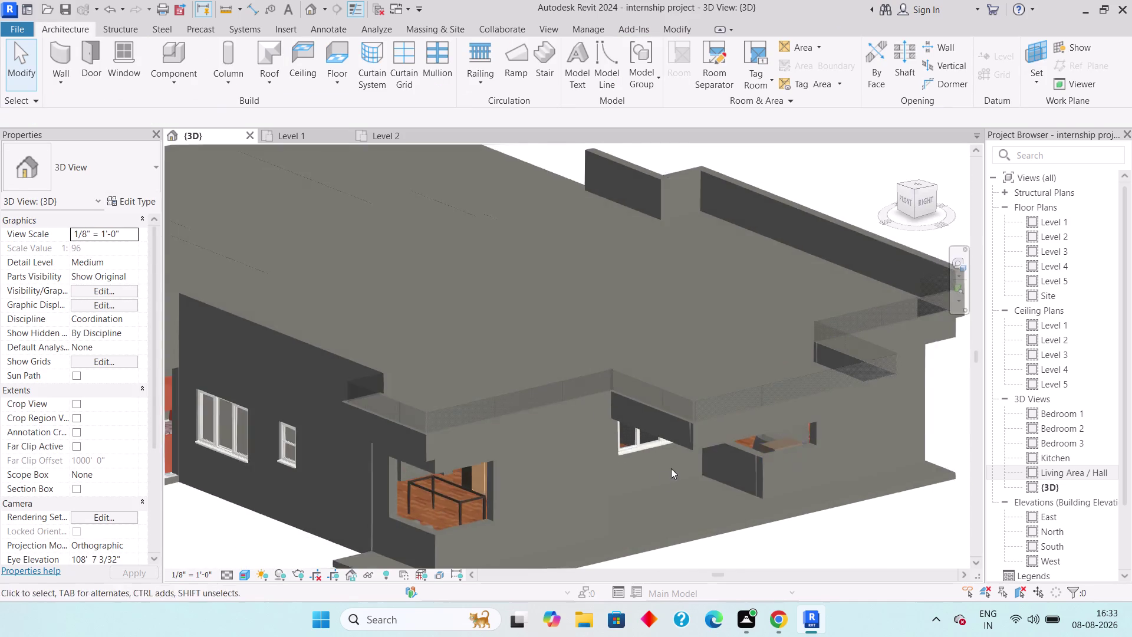
scroll(down, 3)
scroll(down, 3)
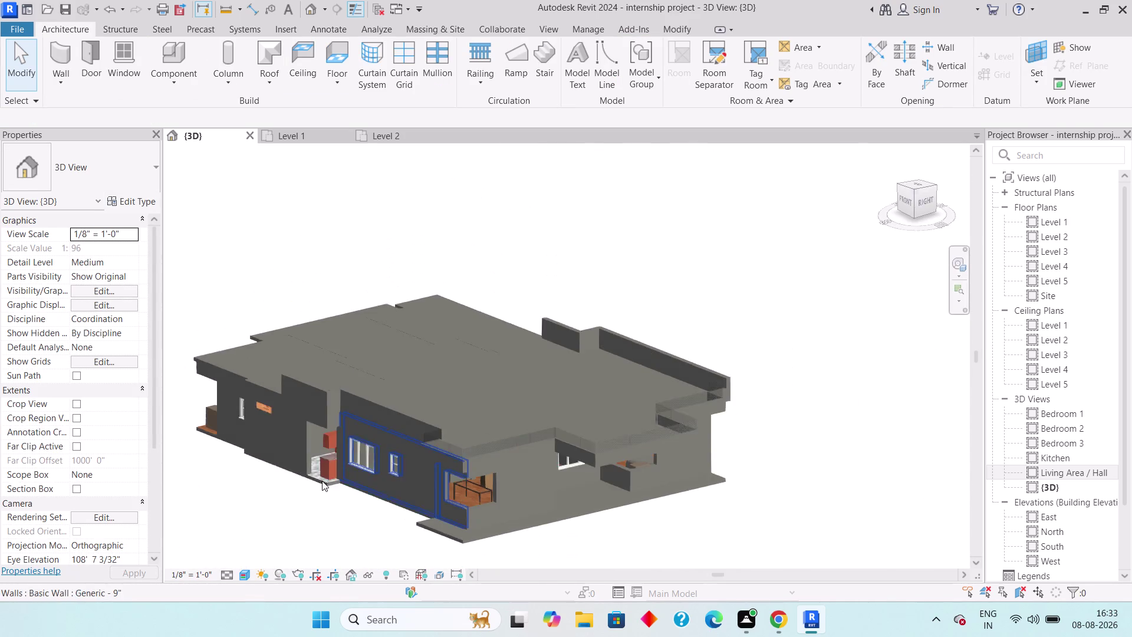
middle_drag(321, 481, 372, 482)
middle_drag(352, 488, 801, 430)
scroll(up, 3)
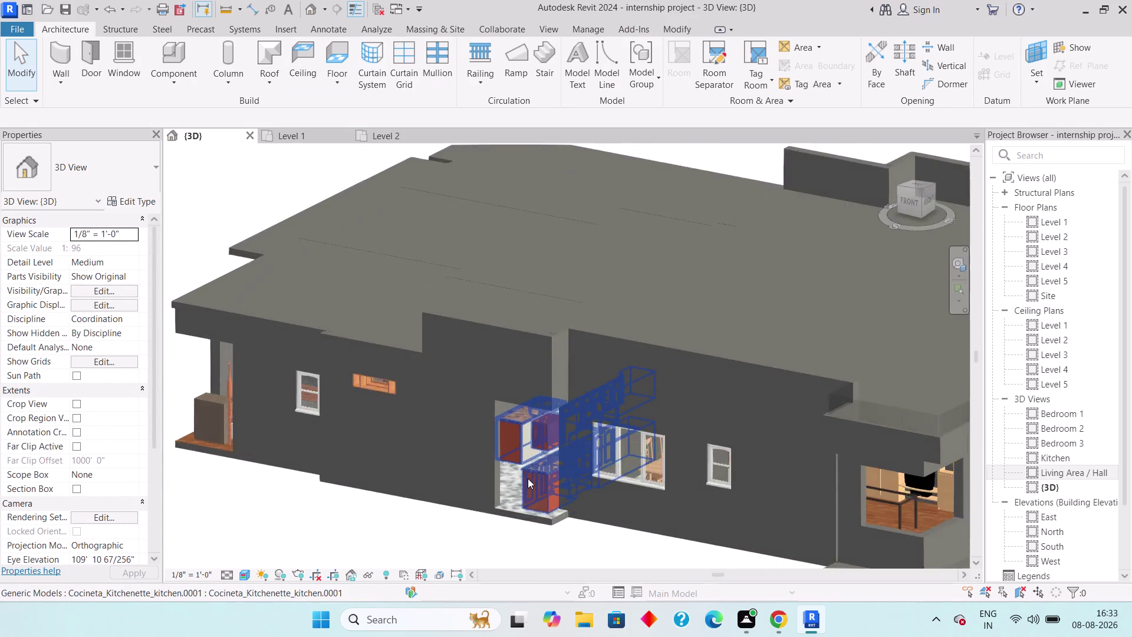
scroll(up, 3)
click(561, 540)
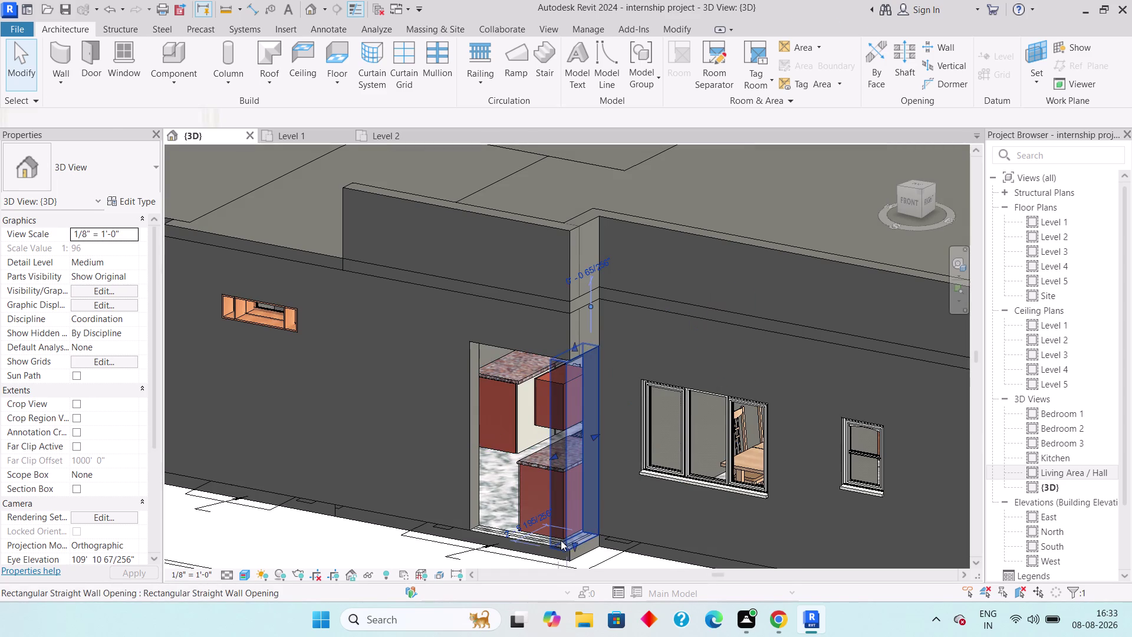
Set the kitchen opening's top offset to -3' and base offset to 3'.
click(116, 230)
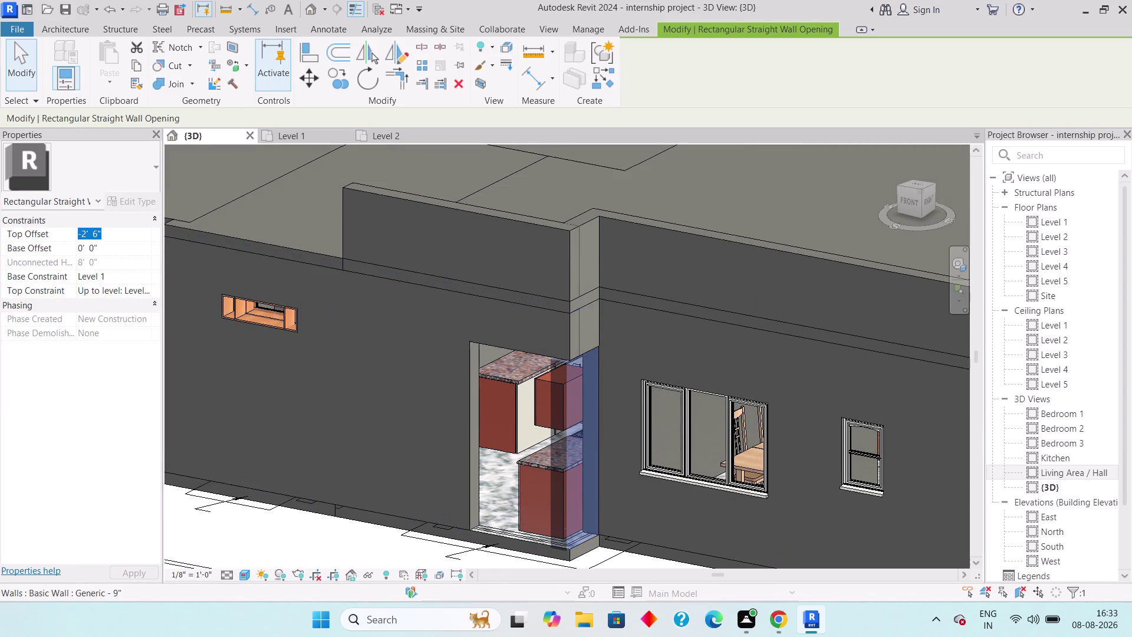
text(-3.)
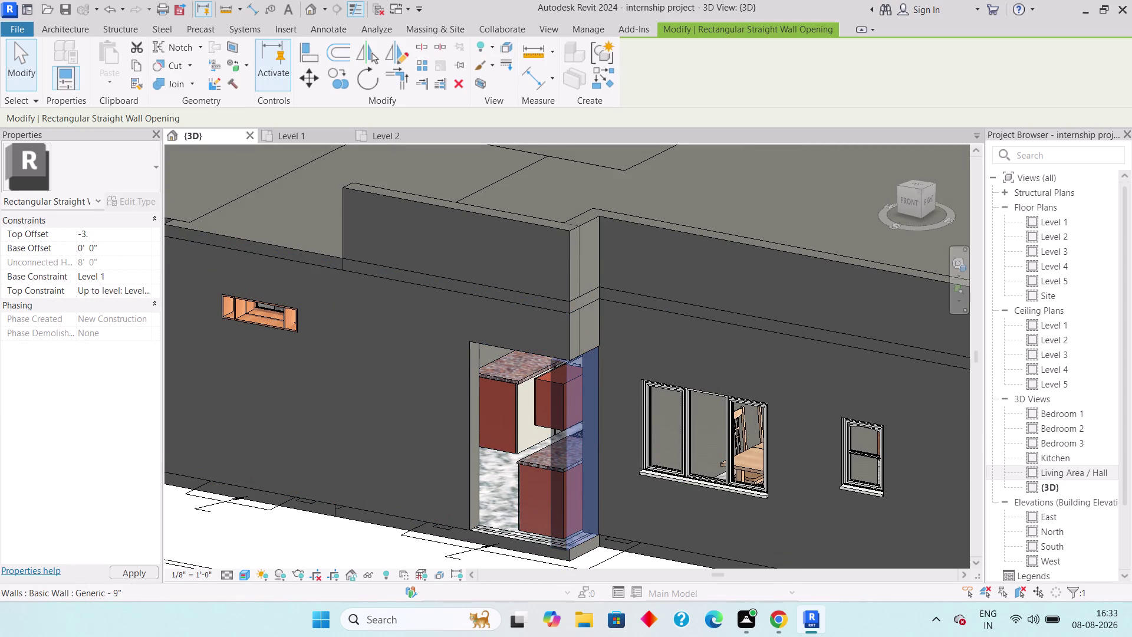
key(apostrophe)
key(Return)
click(107, 248)
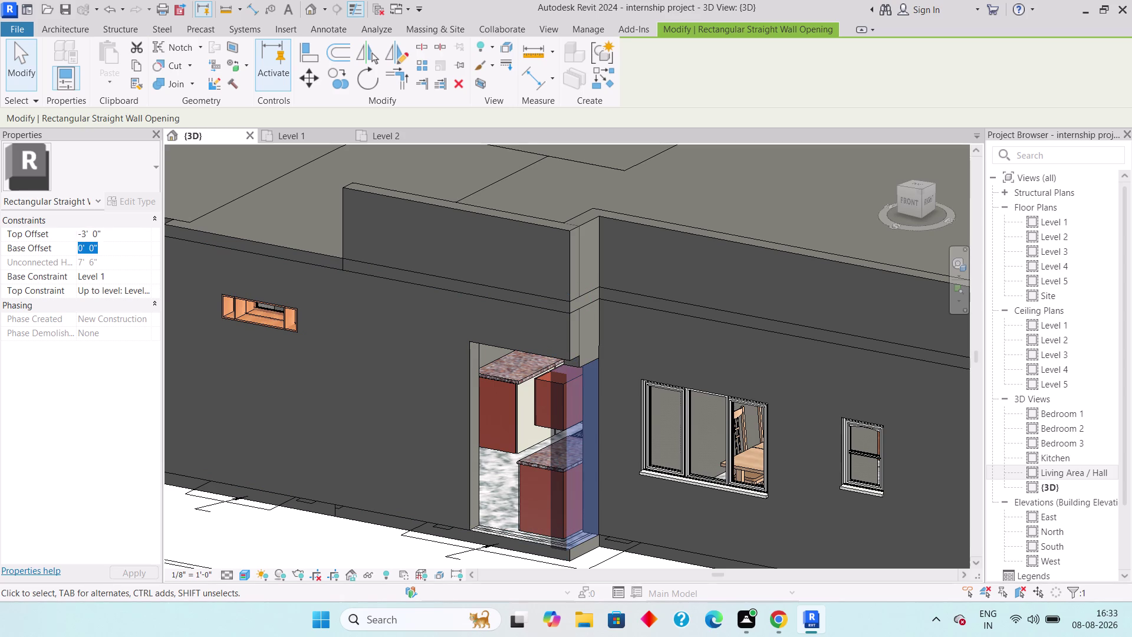
text(3')
key(Return)
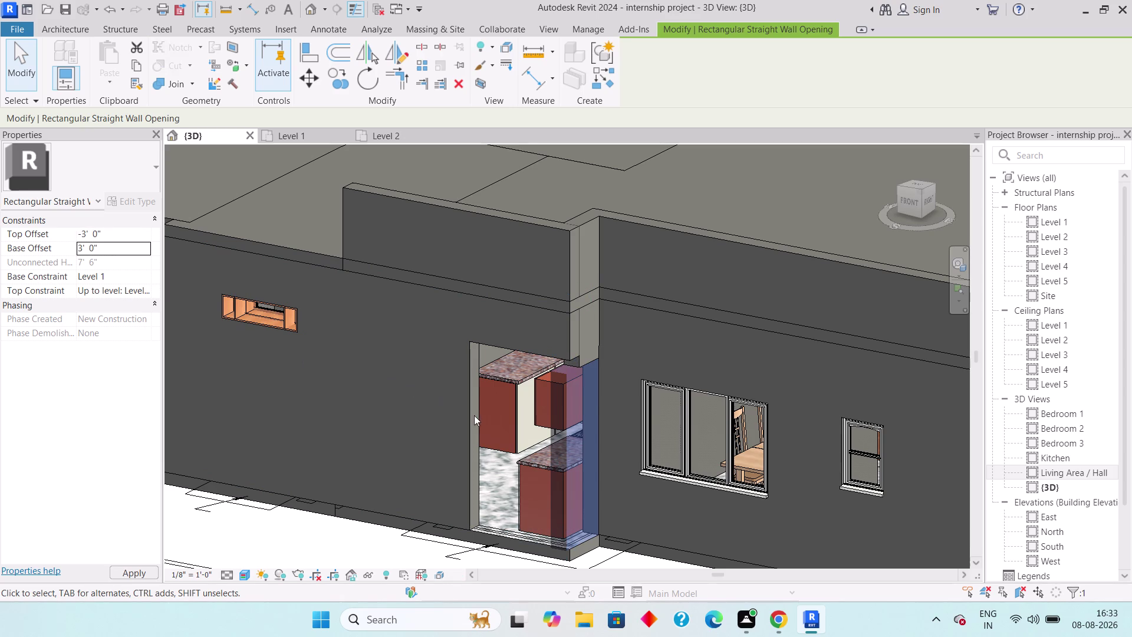
key(Escape)
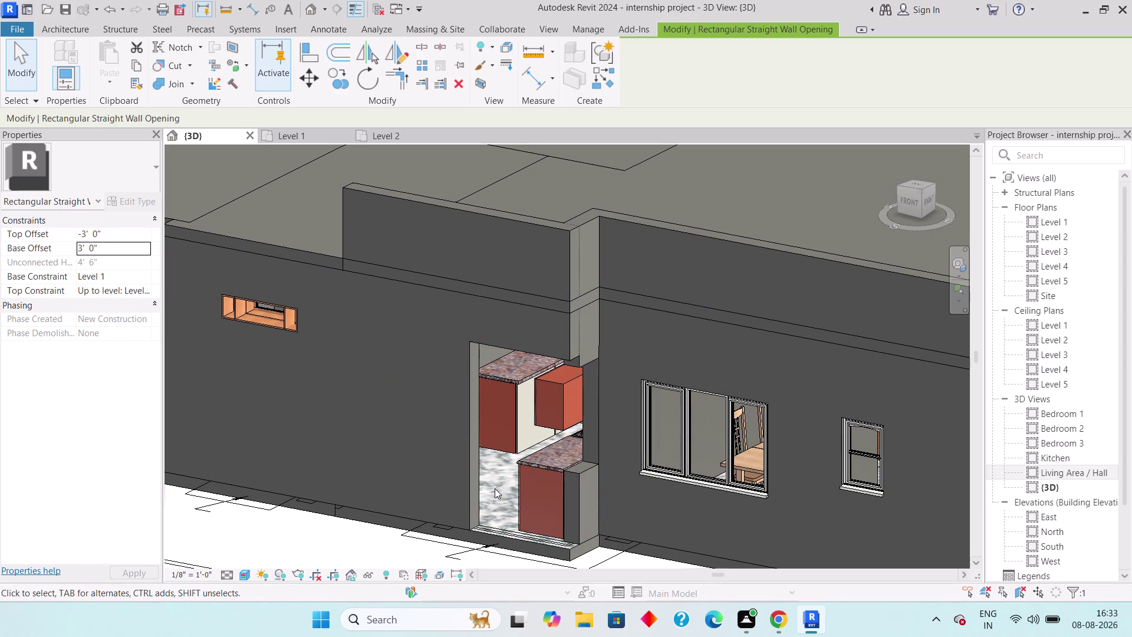
Give another opening on the kitchen wall a -3' top and 3' base offset.
click(506, 526)
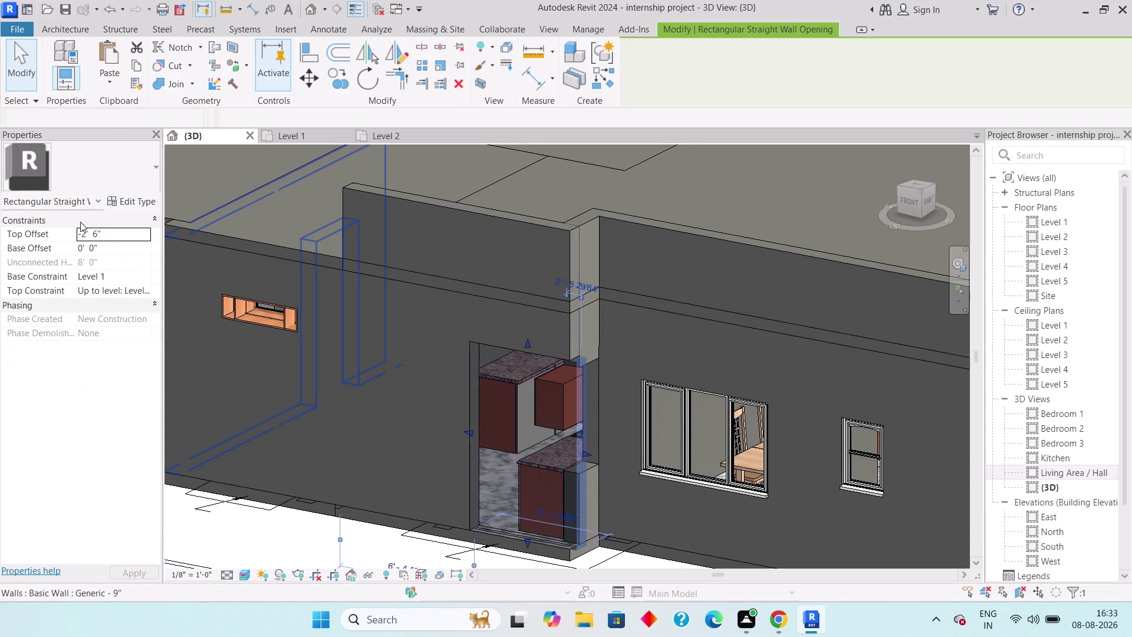
click(135, 239)
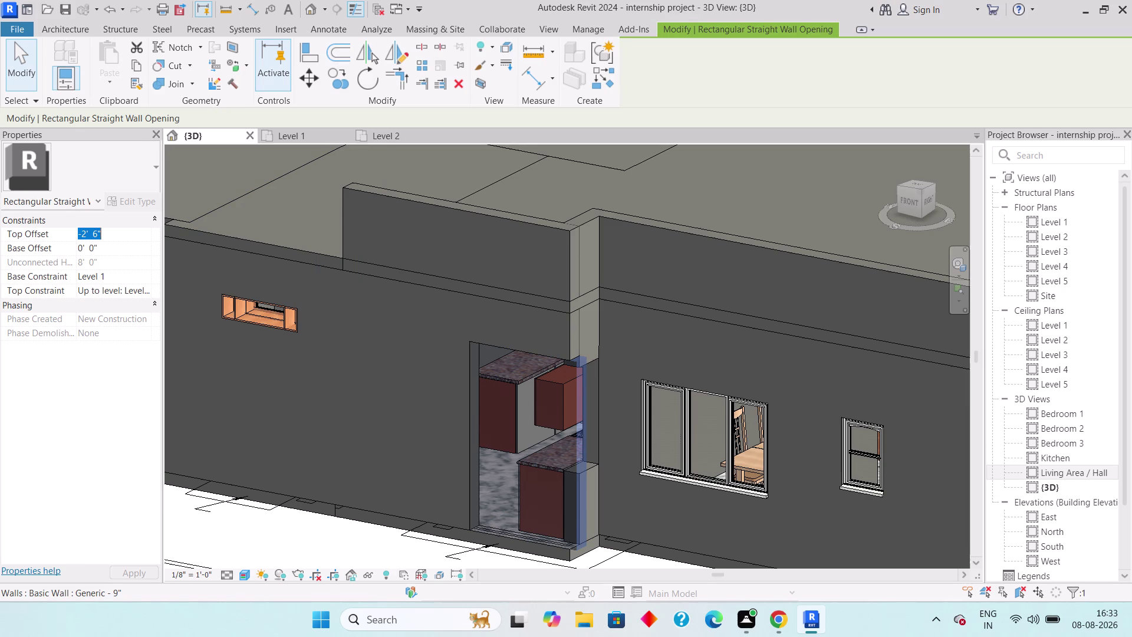
text(-3)
key(apostrophe)
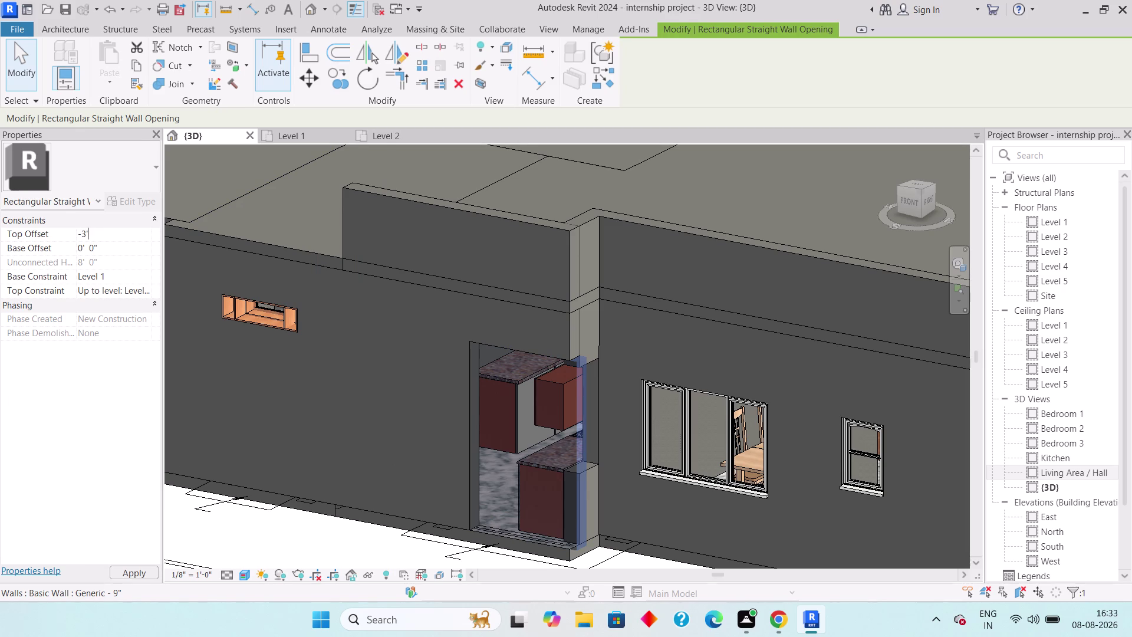
key(Return)
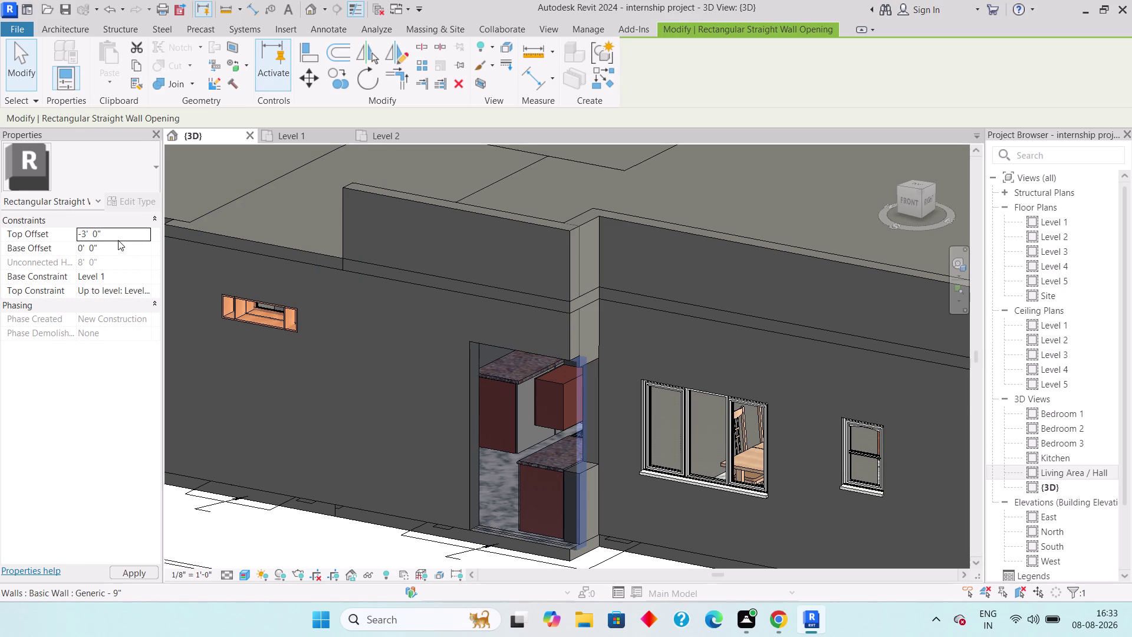
click(118, 240)
click(115, 249)
text(3')
key(Return)
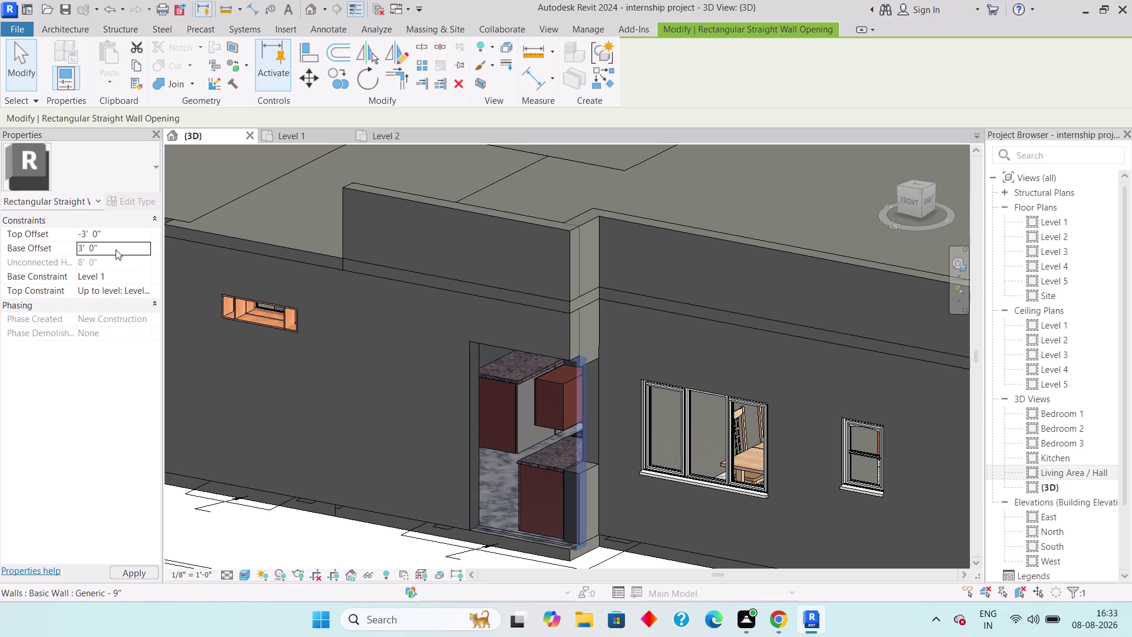
key(Escape)
scroll(down, 3)
scroll(down, 3)
Orbit around the house exterior and select the corner wall opening.
scroll(down, 3)
middle_drag(306, 433, 429, 444)
scroll(down, 3)
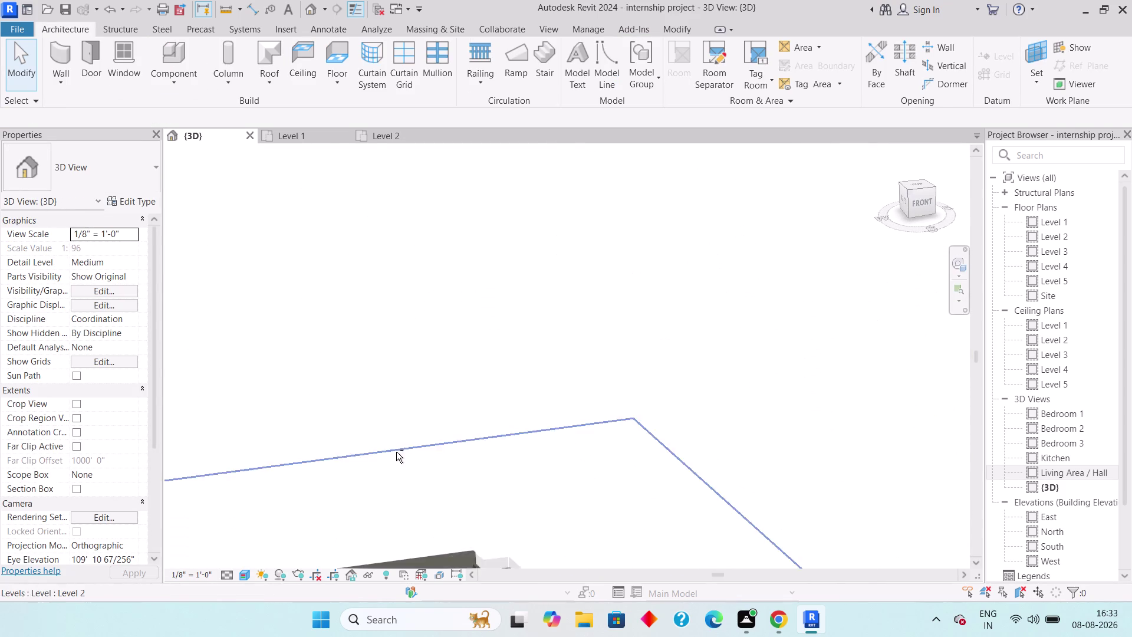
scroll(down, 3)
scroll(up, 3)
middle_drag(386, 466, 669, 302)
middle_drag(495, 494, 562, 329)
scroll(up, 3)
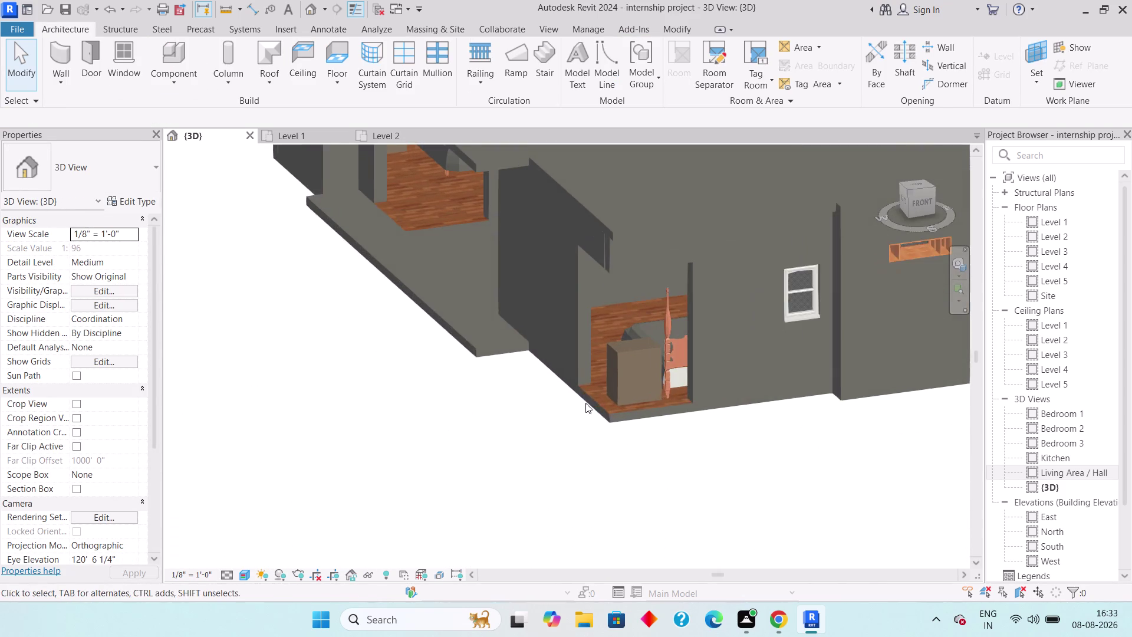
middle_drag(584, 407, 551, 449)
click(571, 433)
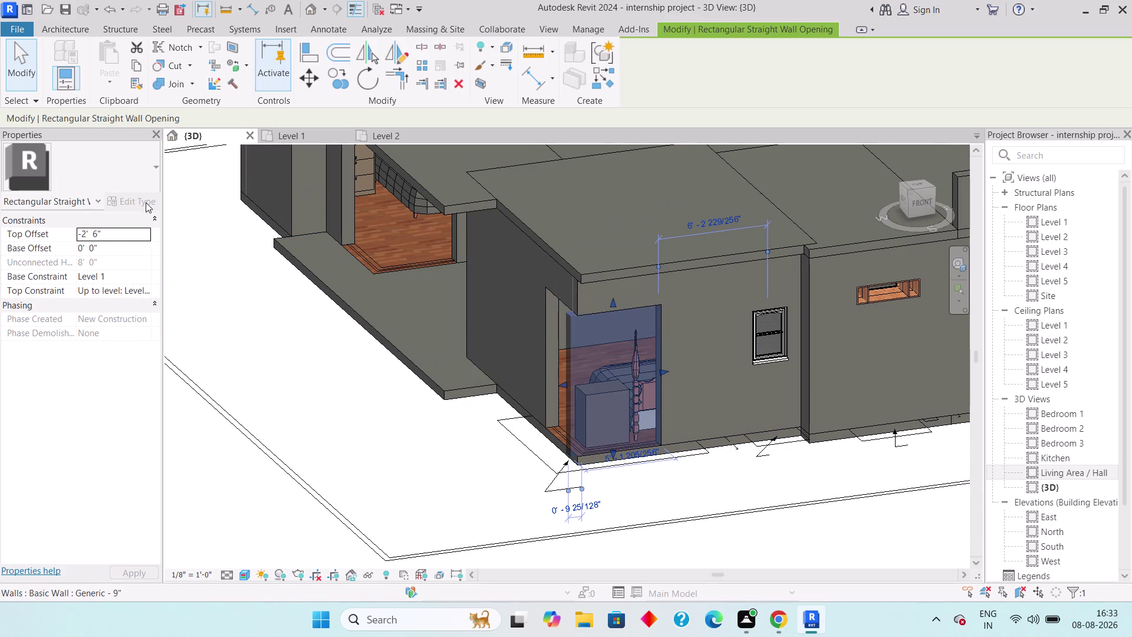
Set the corner opening's top offset to -3' and base offset to 3'.
click(123, 228)
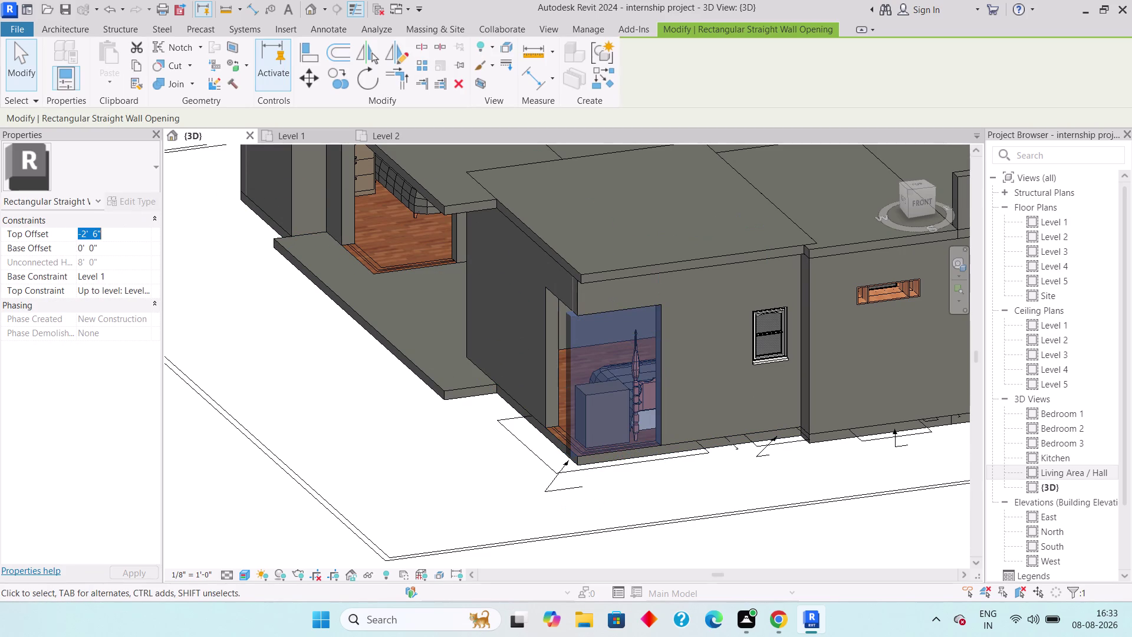
text(-3')
key(Return)
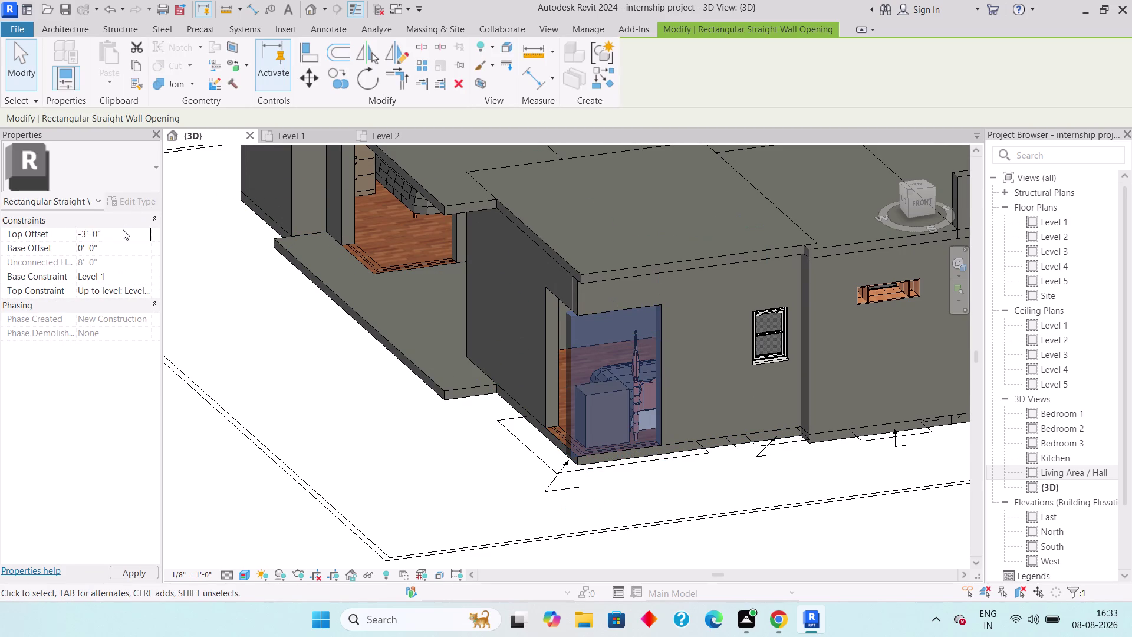
click(118, 252)
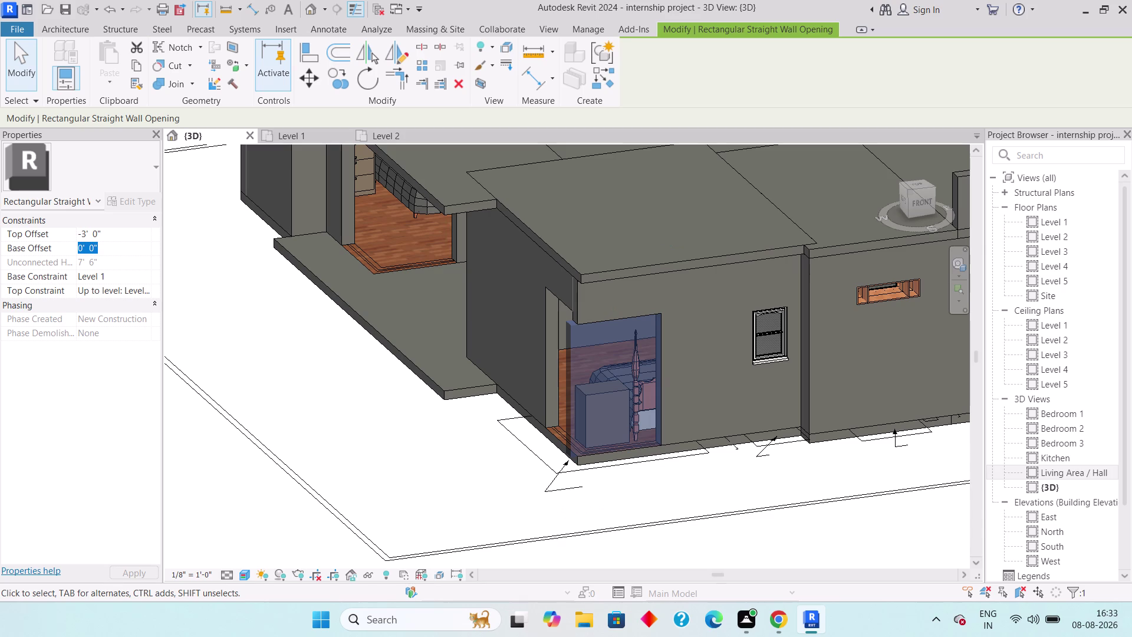
text(3')
key(Return)
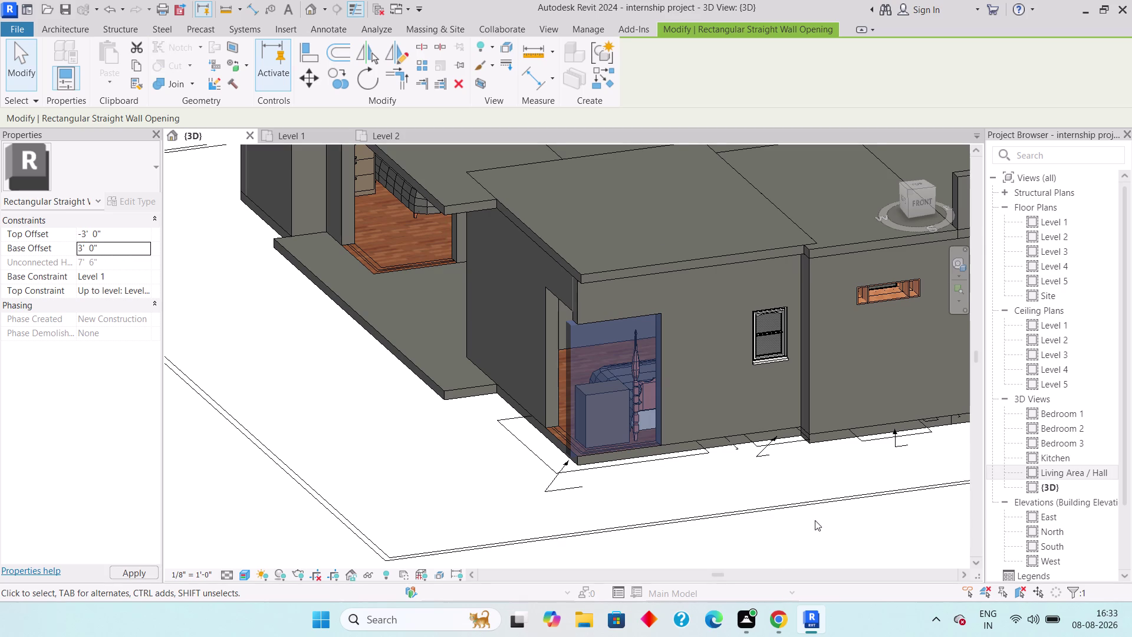
key(Escape)
scroll(down, 3)
Give the front bedroom wall opening a -3' top and 3' base offset.
middle_drag(467, 447, 484, 439)
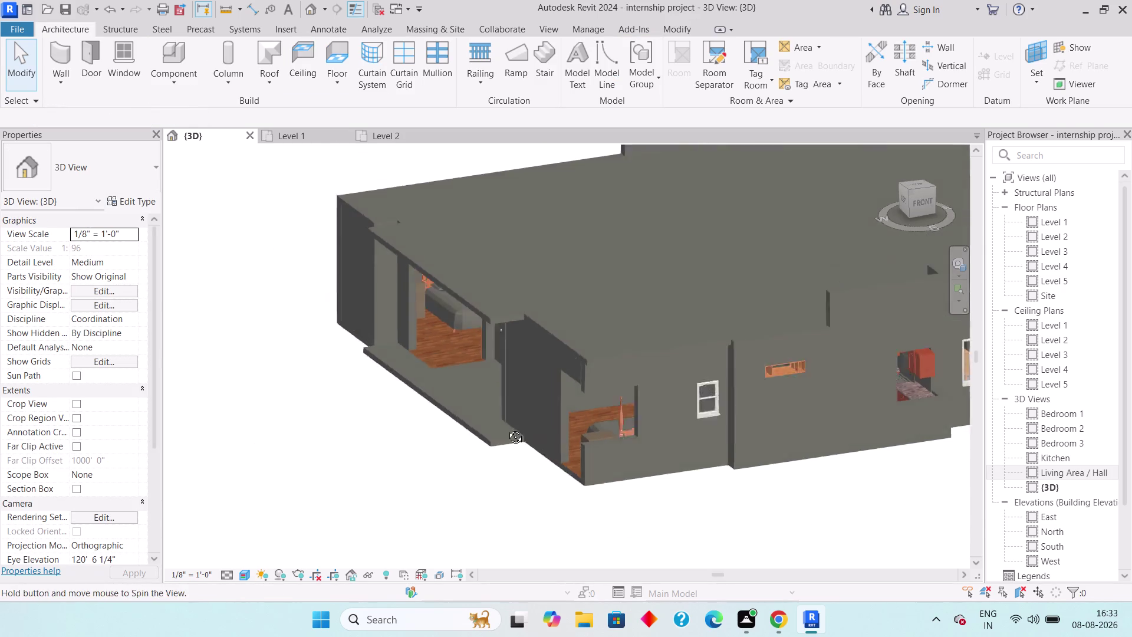
middle_drag(483, 439, 512, 425)
middle_drag(703, 481, 393, 424)
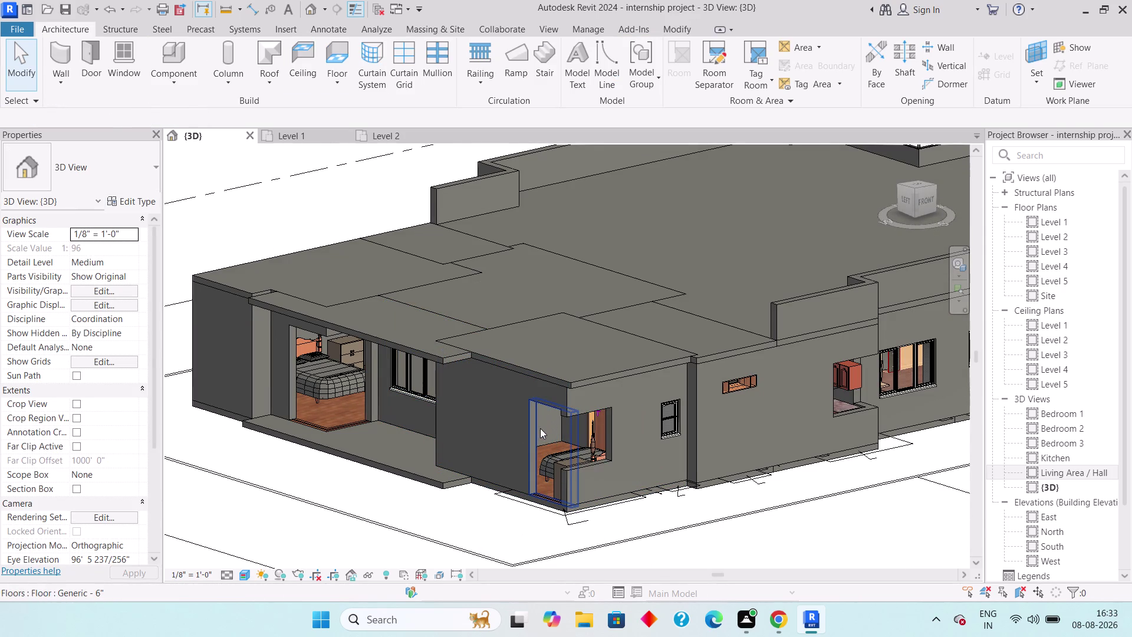
click(540, 428)
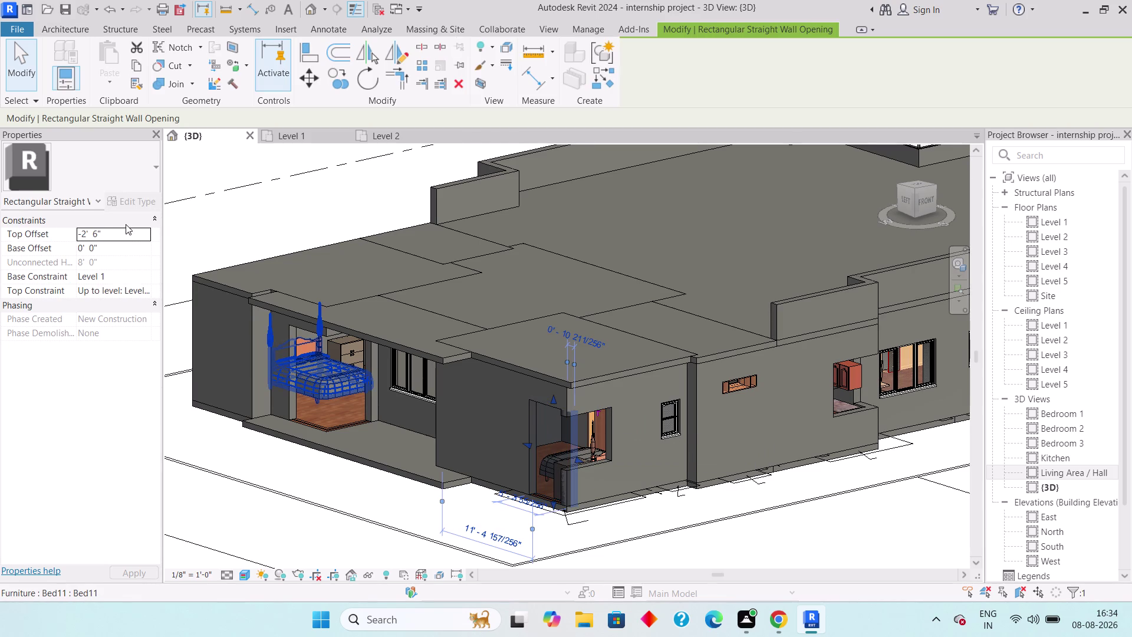
click(123, 227)
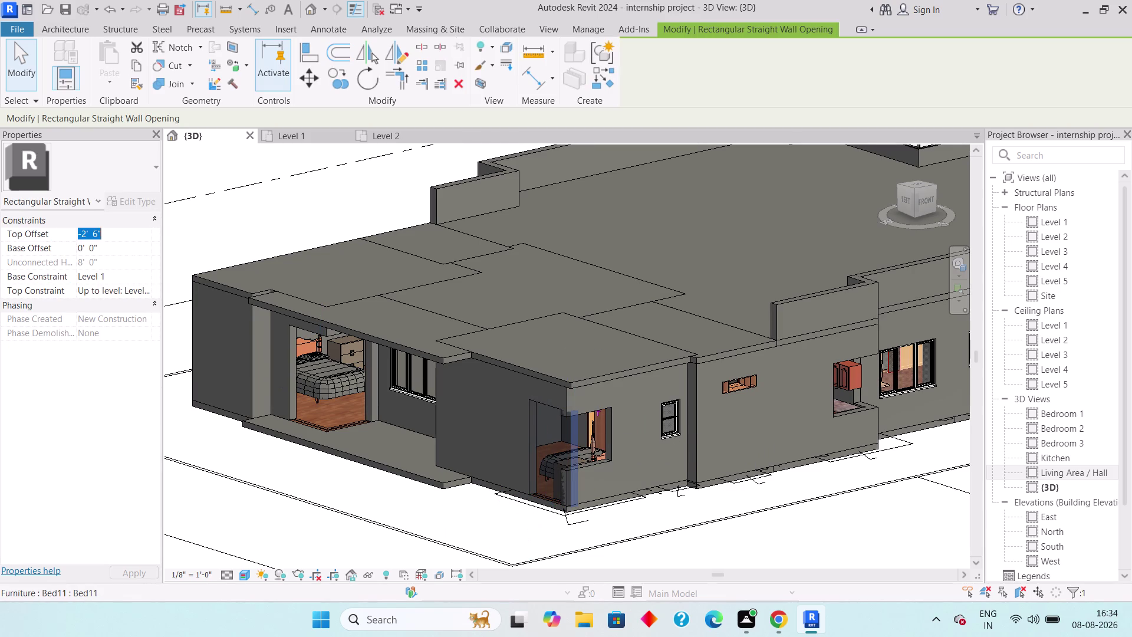
text(-3')
key(Return)
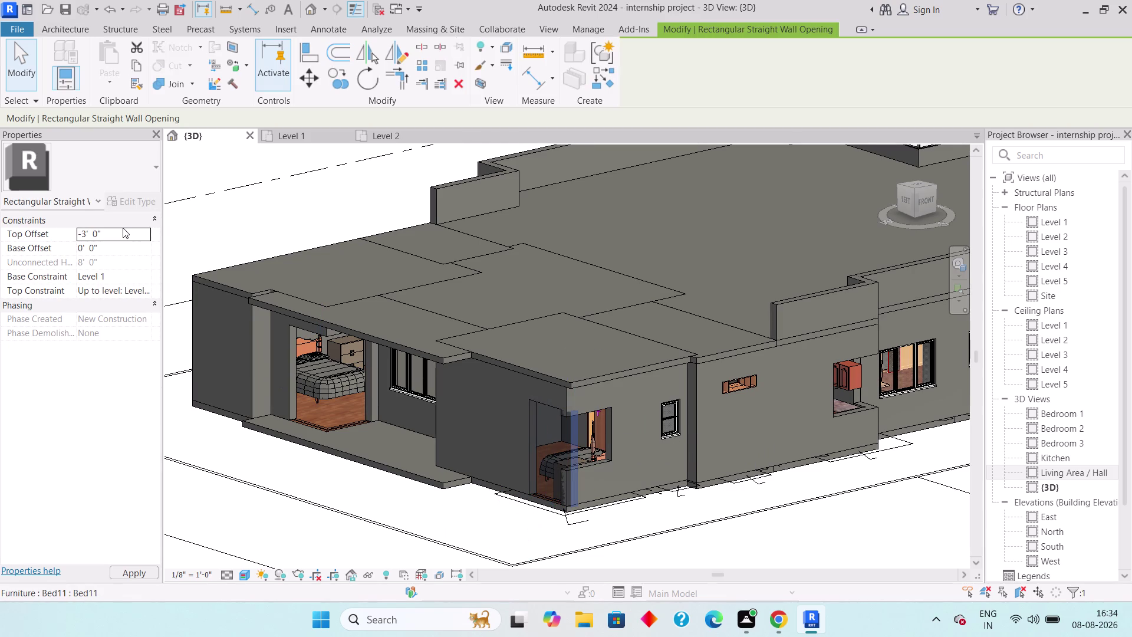
click(123, 248)
text(3)
text(')
key(Return)
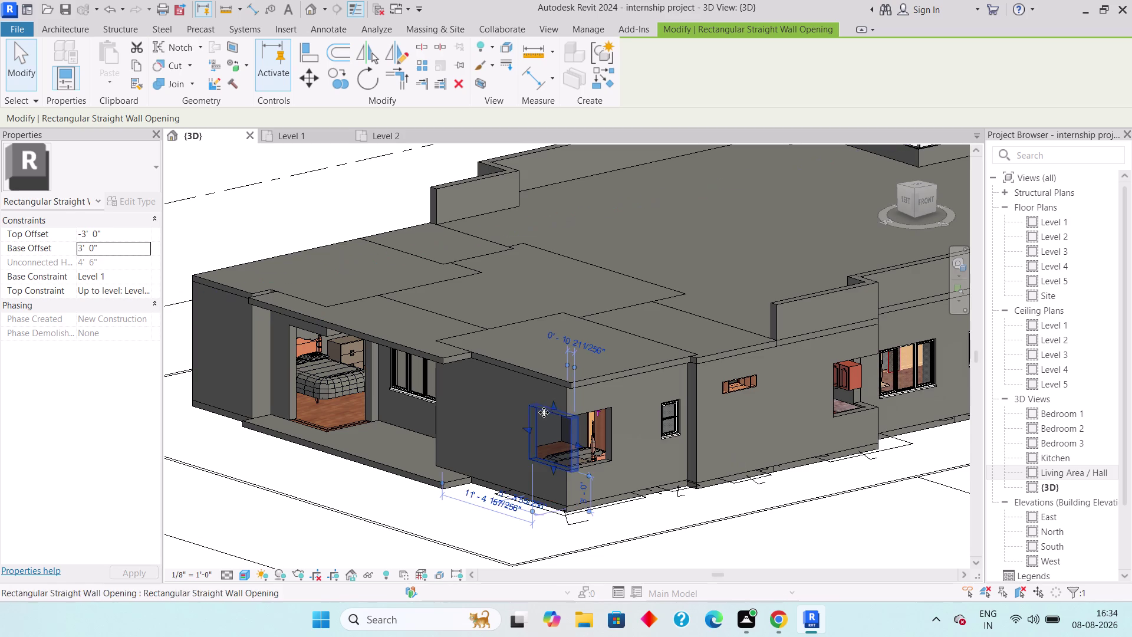
key(Escape)
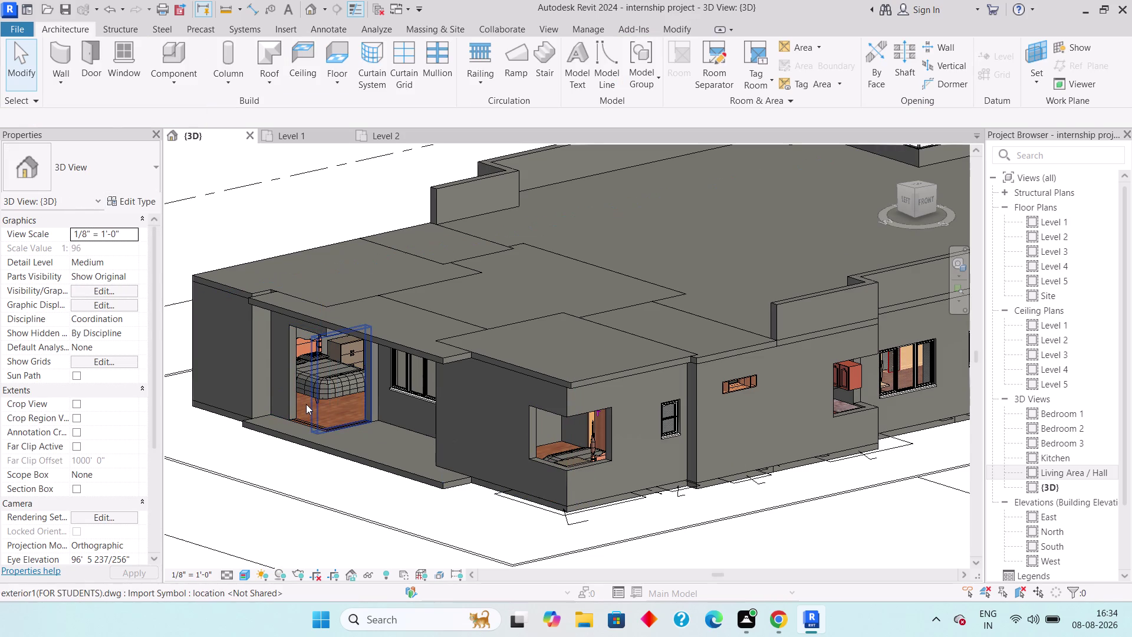
Set a left bedroom opening's top offset to -3' and base offset to 3'.
click(305, 404)
click(130, 231)
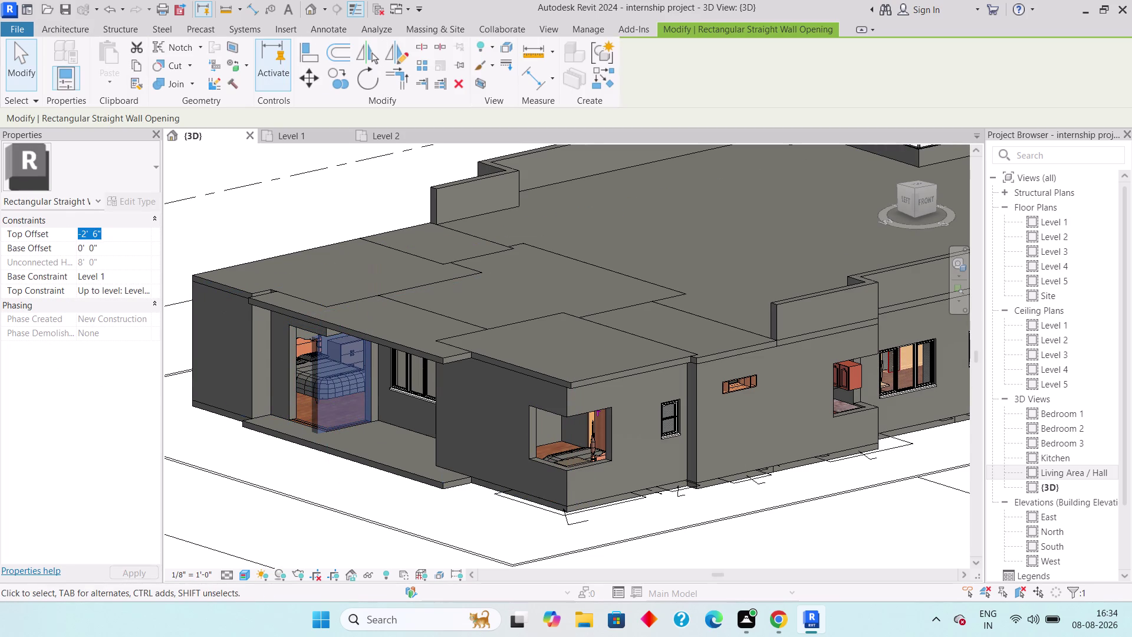
text(-3')
key(Return)
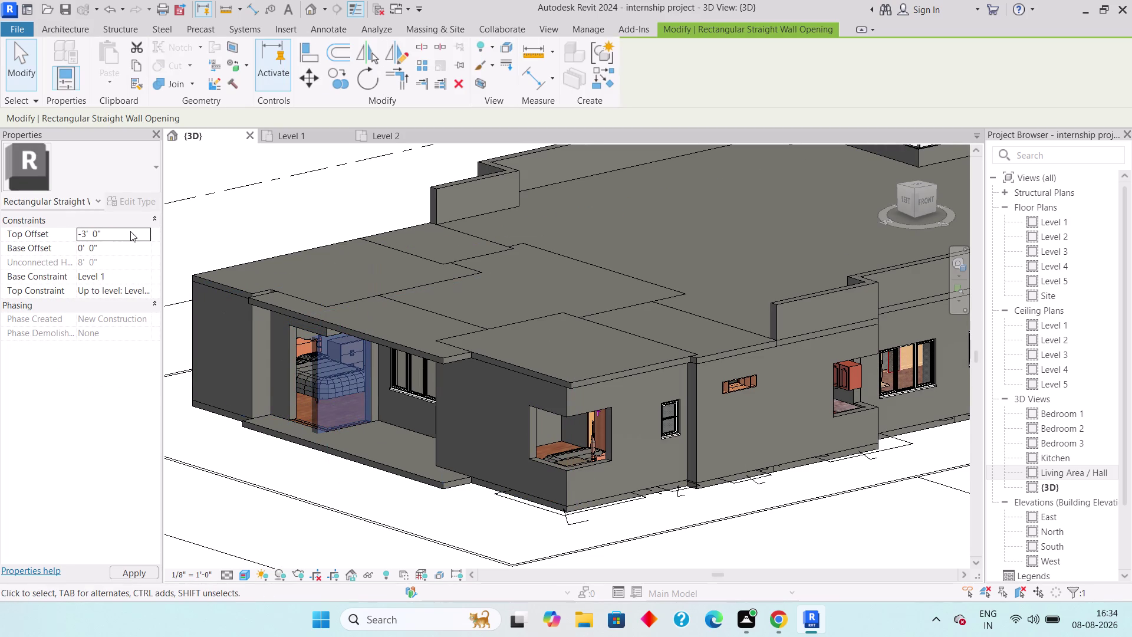
click(126, 247)
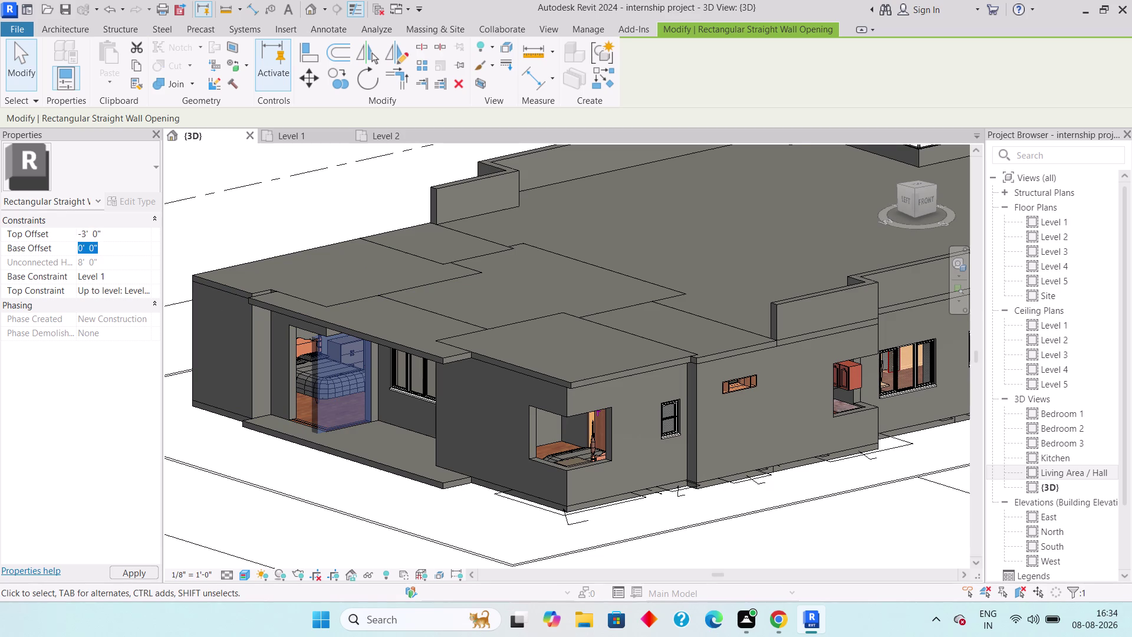
text(3')
key(Return)
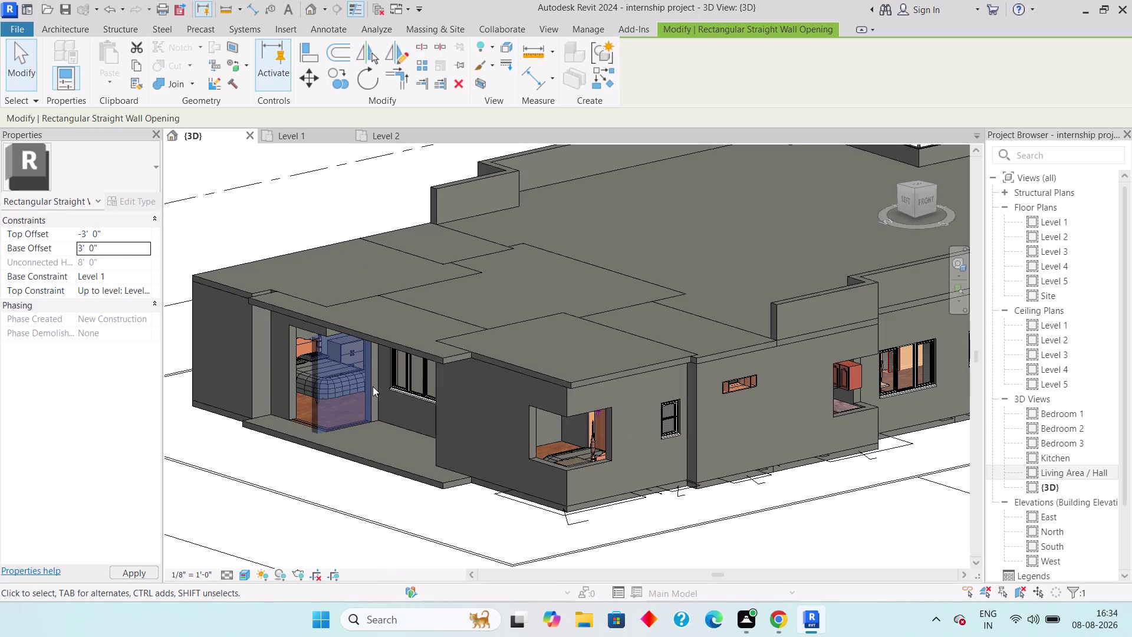
key(Escape)
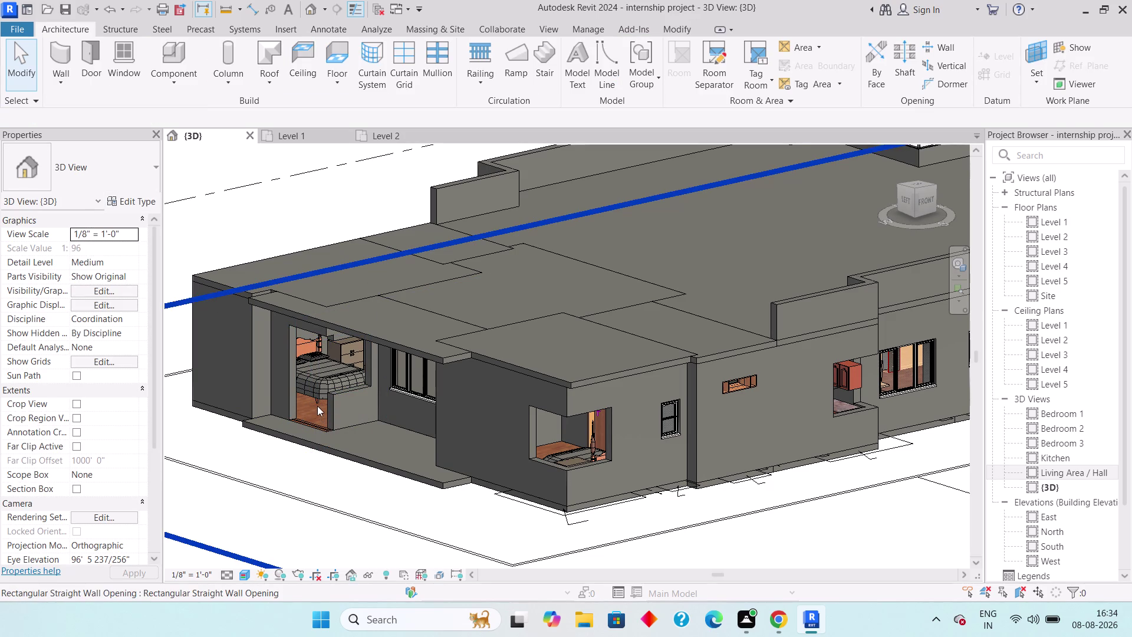
Select the hidden left bedroom opening and give it -3' top, 3' base offsets.
click(323, 408)
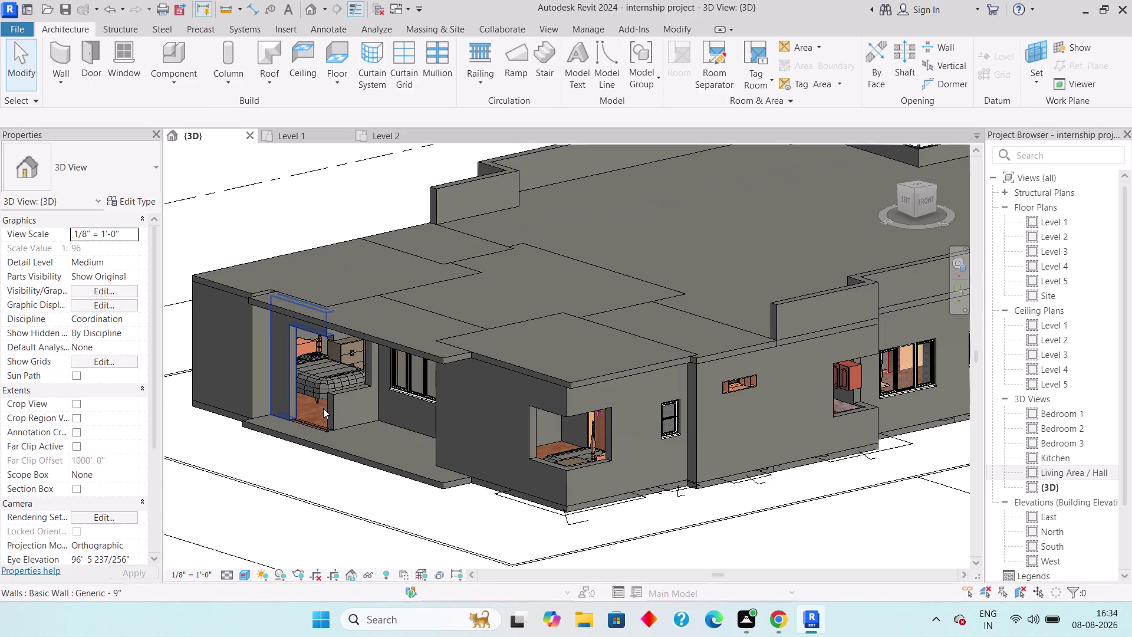
key(Escape)
click(329, 351)
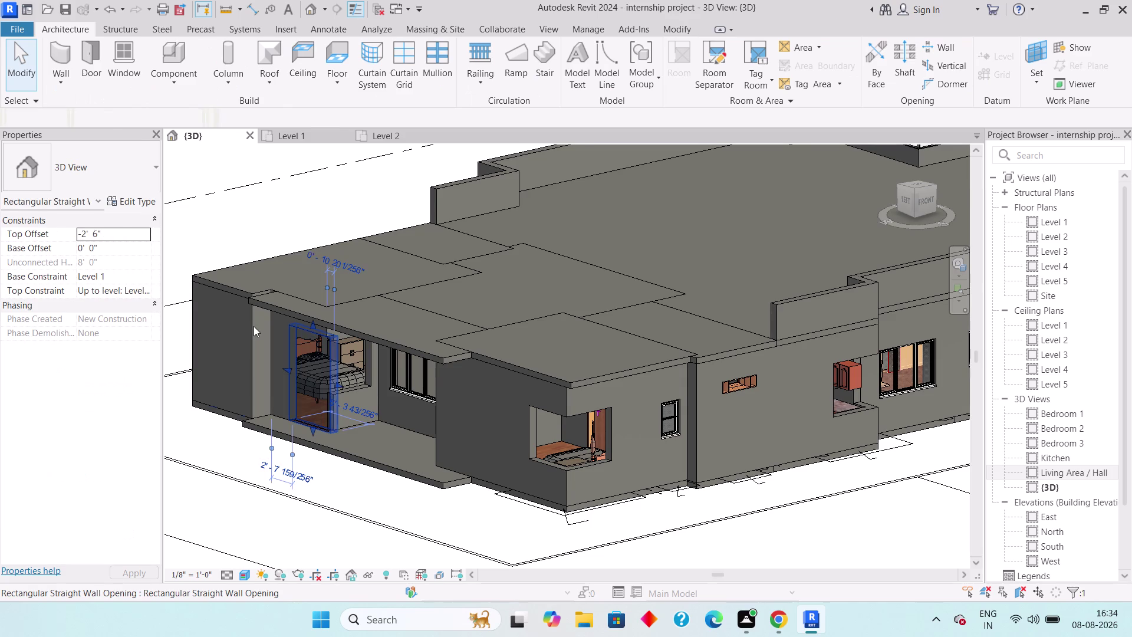
click(117, 229)
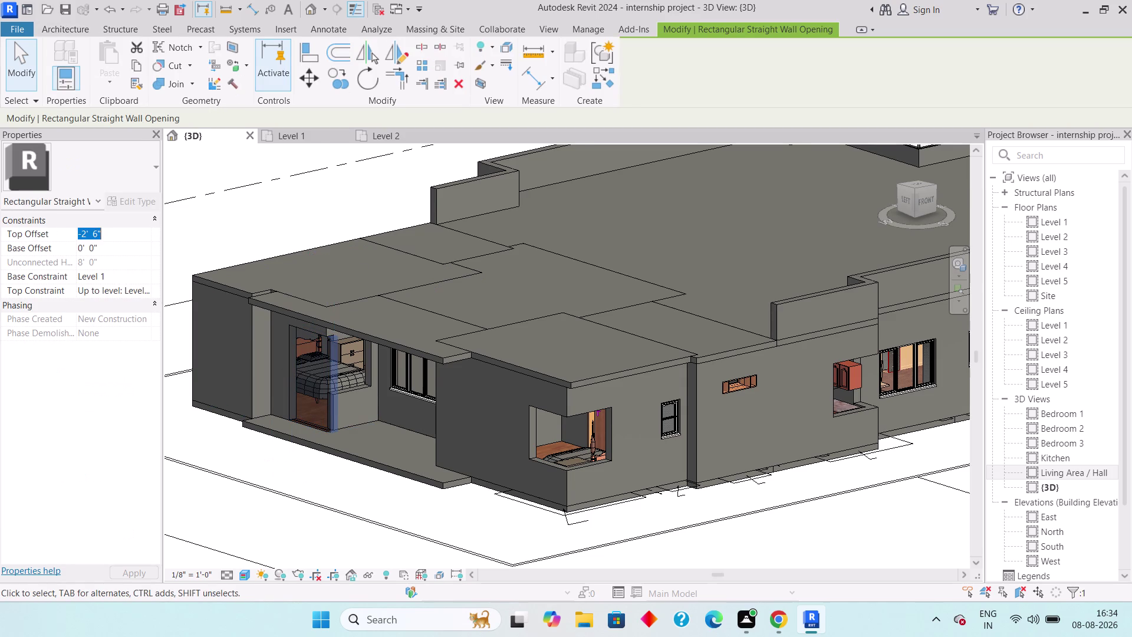
text(-3')
key(Return)
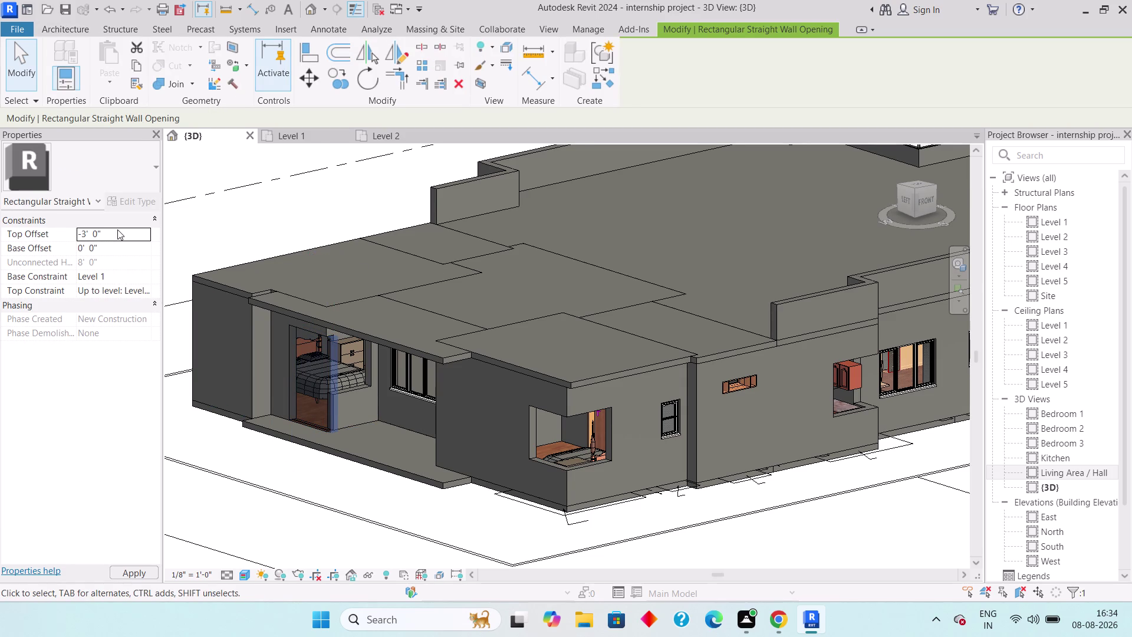
click(112, 250)
text(3)
text(')
key(Return)
key(Escape)
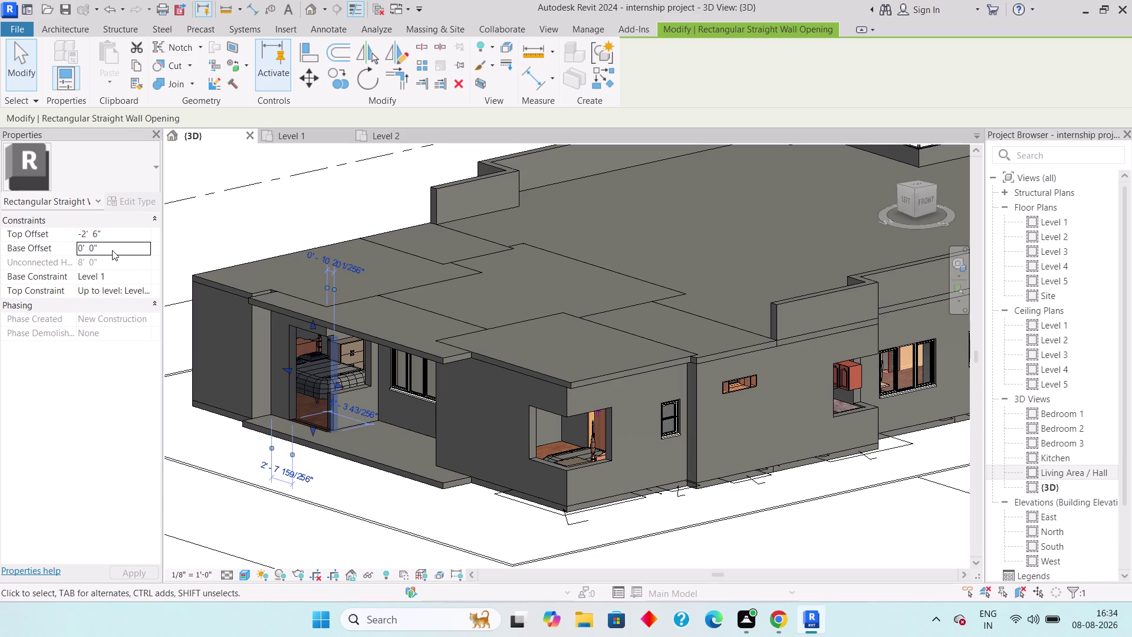
Re-enter the 3' base offset and -3' top offset, then clear the selection.
click(114, 243)
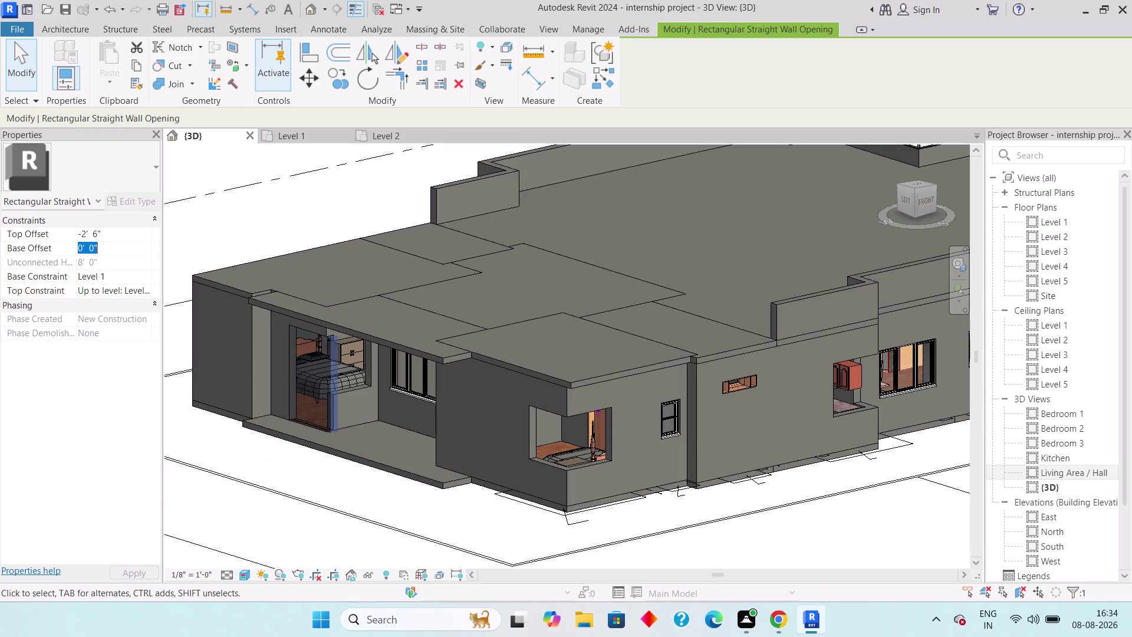
text(3')
key(Return)
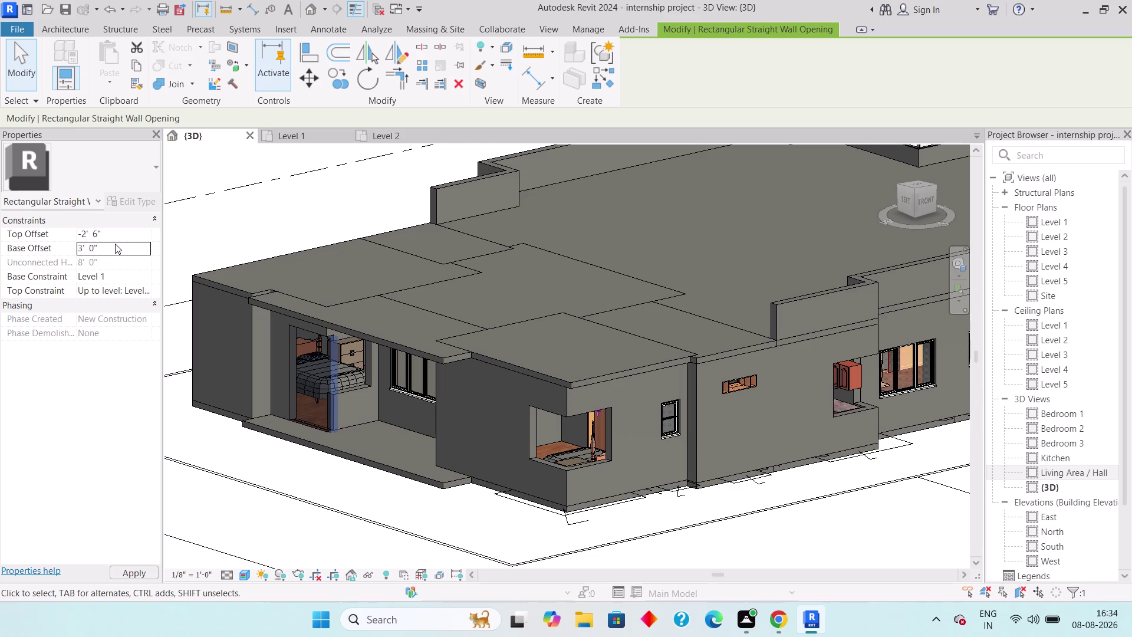
click(118, 234)
text(-)
text(3')
key(Return)
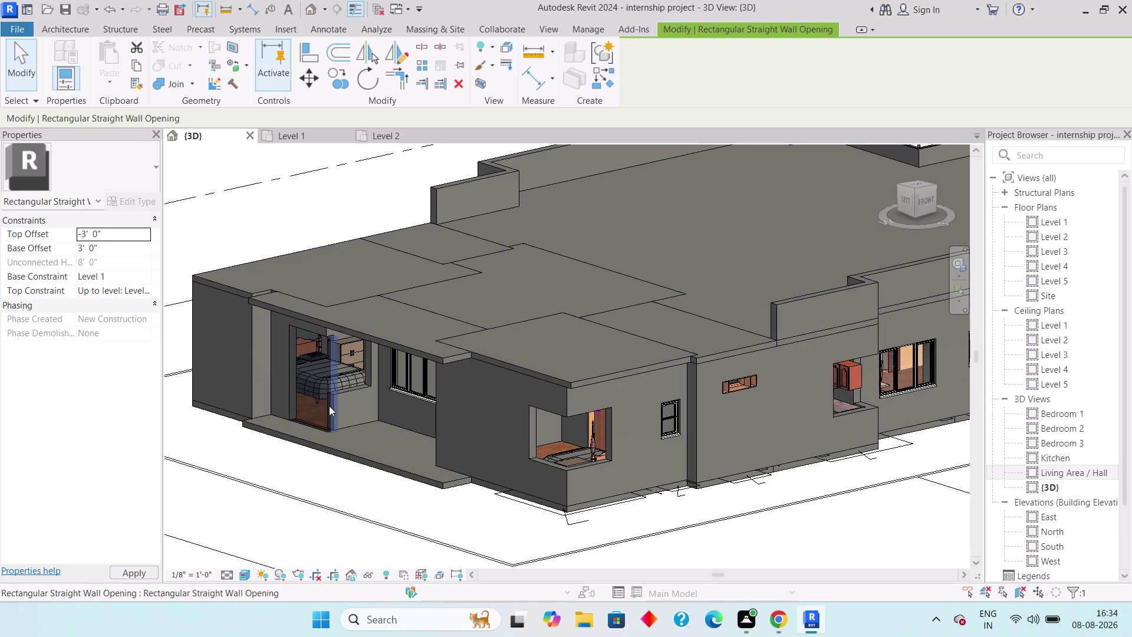
key(Escape)
key(Escape)
Orbit and zoom around the house model toward the front facade.
scroll(down, 3)
scroll(down, 3)
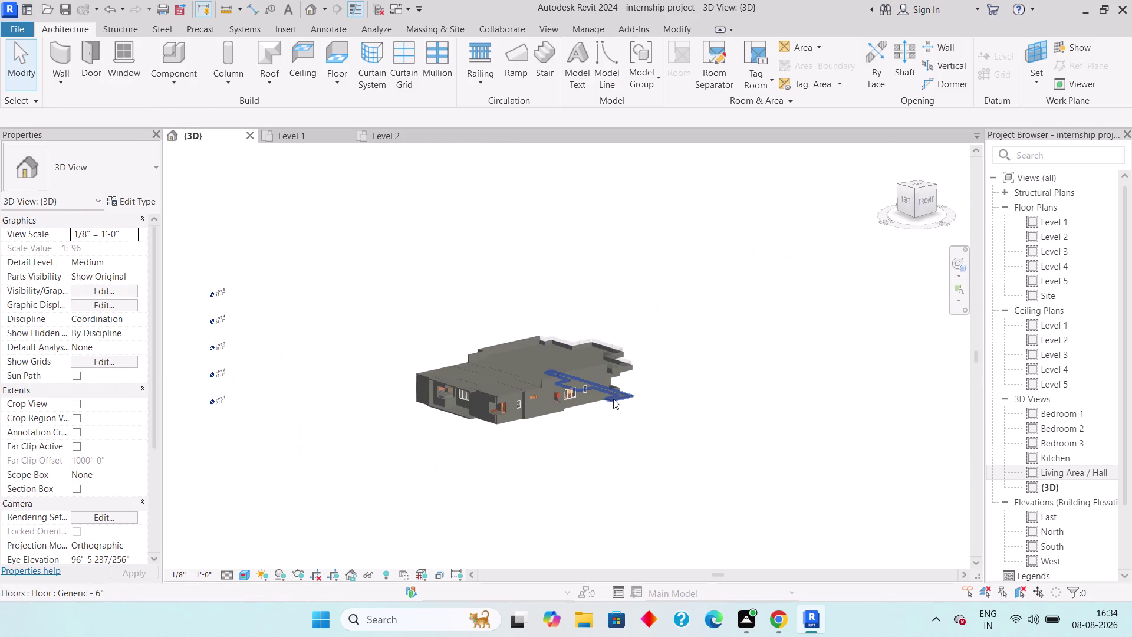
middle_drag(649, 349, 551, 323)
scroll(down, 3)
middle_drag(610, 303, 568, 295)
middle_drag(620, 322, 600, 322)
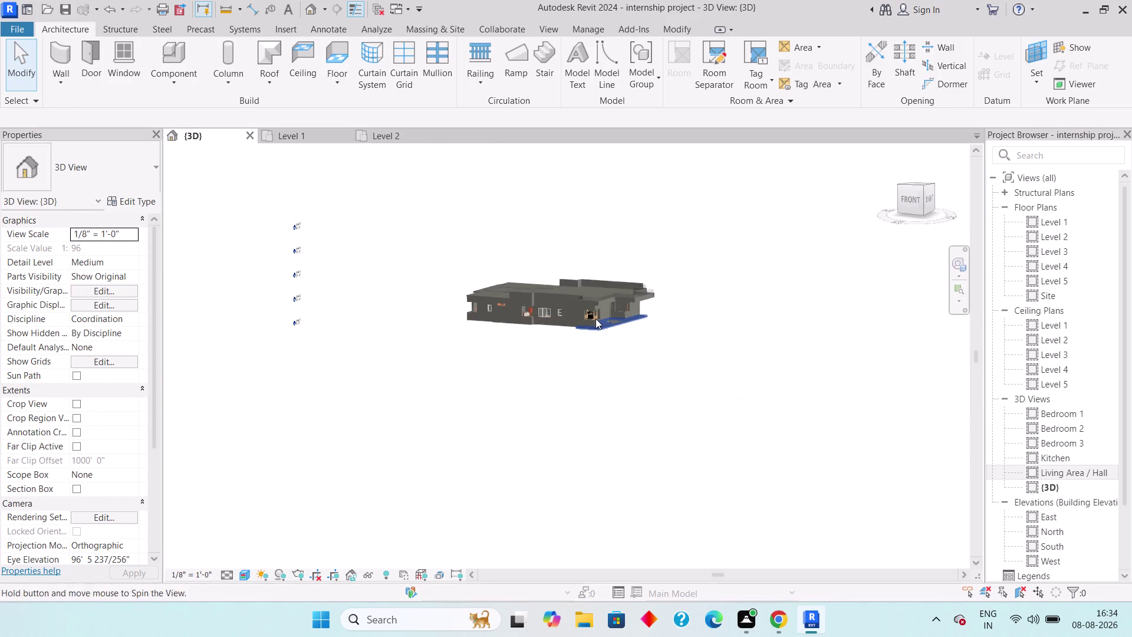
middle_drag(600, 321, 599, 321)
scroll(up, 3)
middle_drag(630, 340, 608, 362)
middle_drag(621, 294, 533, 426)
scroll(up, 3)
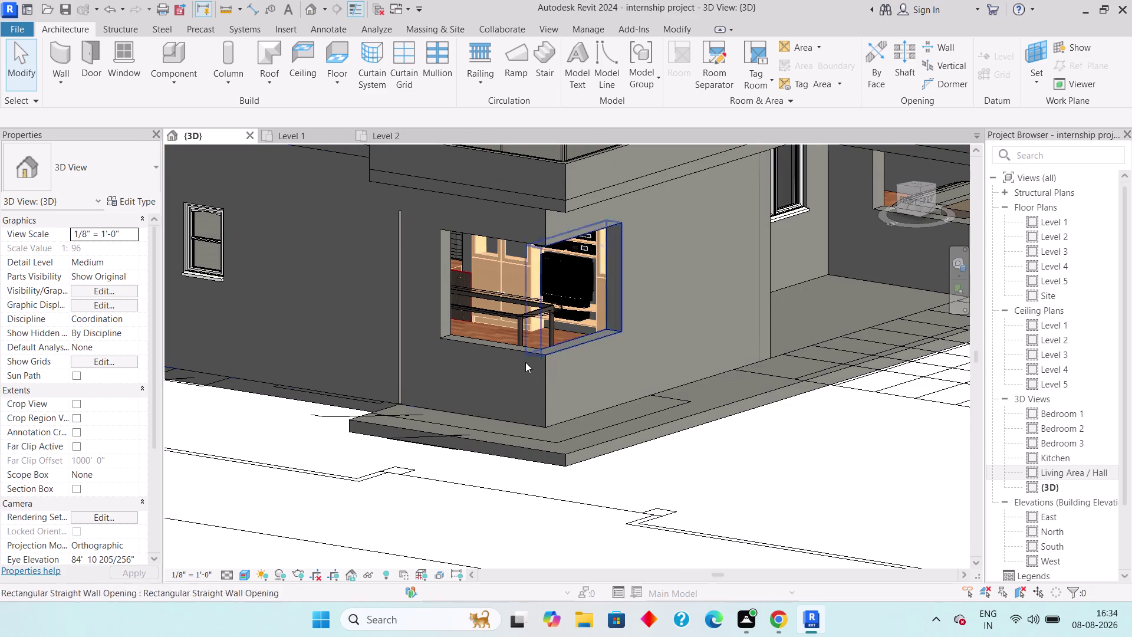
Zoom in and frame the corner window opening with its railing.
scroll(up, 3)
middle_drag(503, 324, 505, 329)
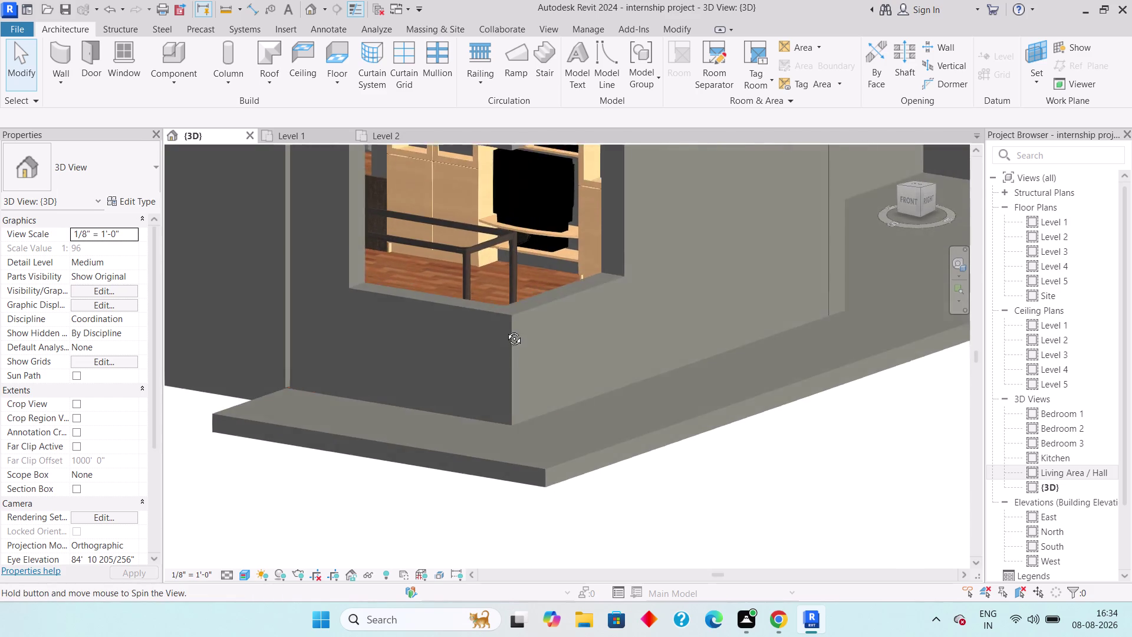
middle_drag(505, 330, 492, 329)
middle_drag(507, 327, 354, 450)
scroll(up, 3)
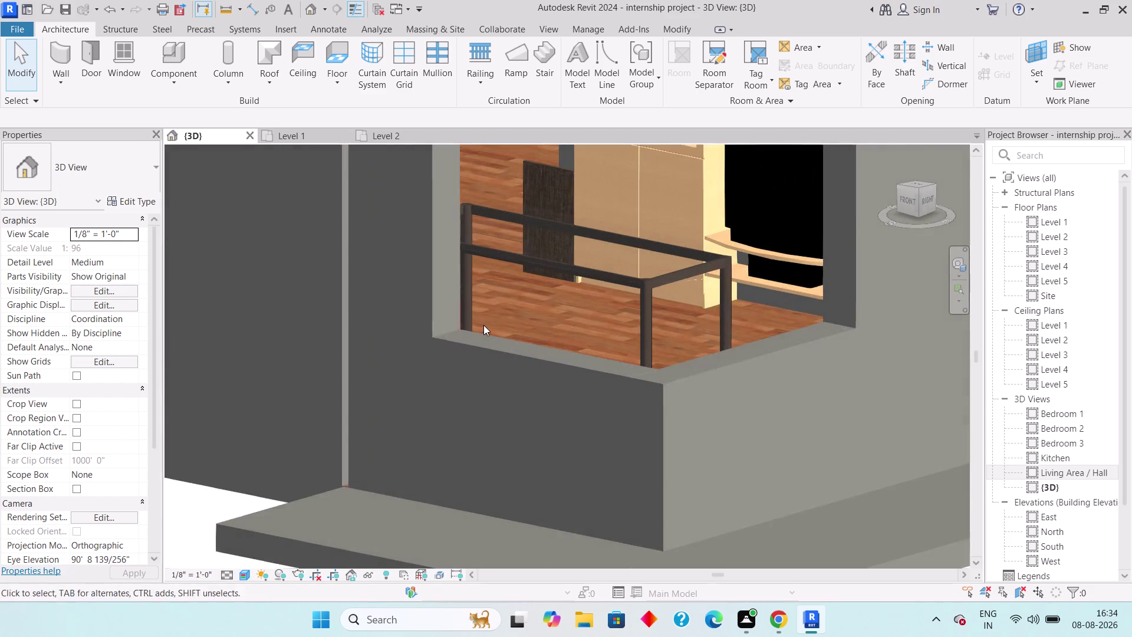
scroll(up, 3)
middle_drag(535, 343, 479, 372)
middle_click(586, 350)
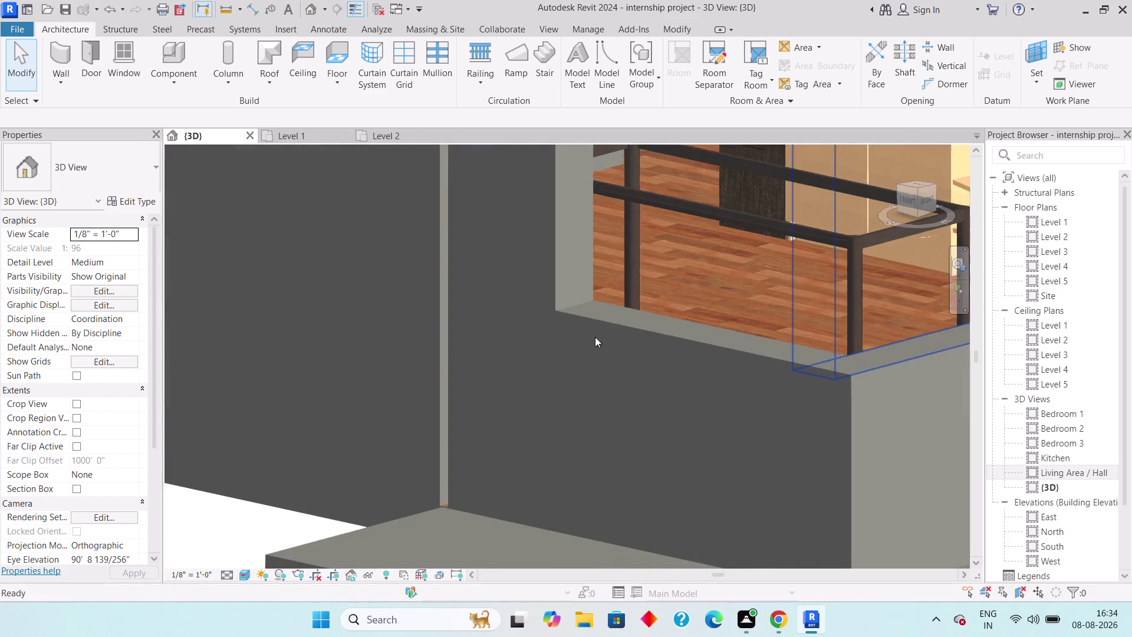
middle_drag(604, 330, 328, 441)
scroll(down, 3)
middle_drag(351, 384, 365, 368)
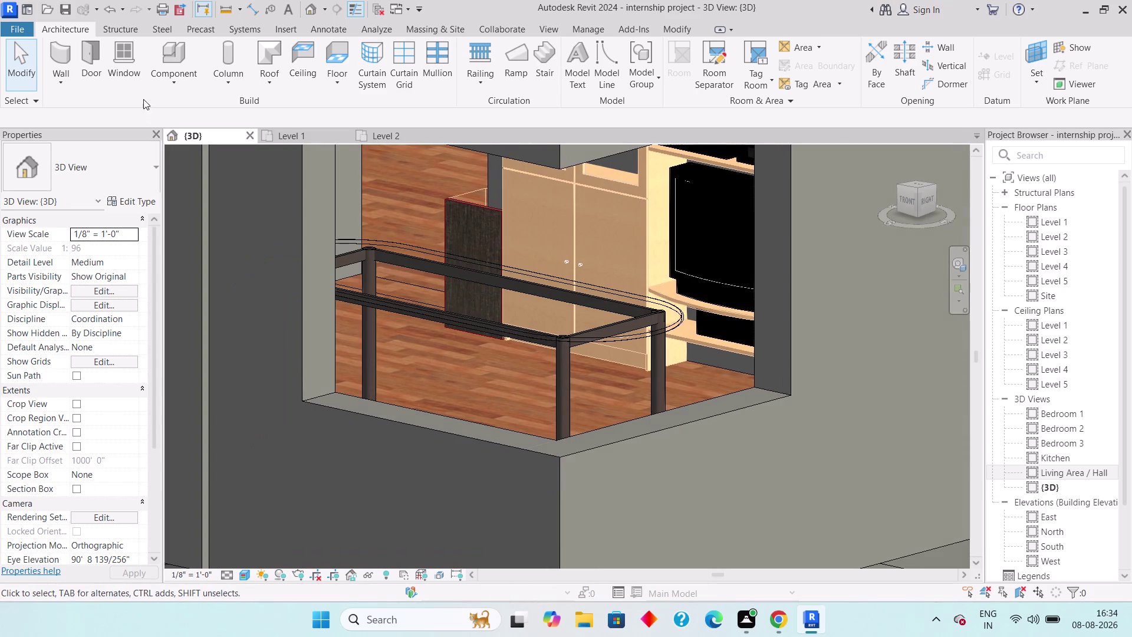
Create a Model In-Place family, filtering by 'gene' to choose Generic Models and keeping the default name.
click(187, 79)
click(199, 127)
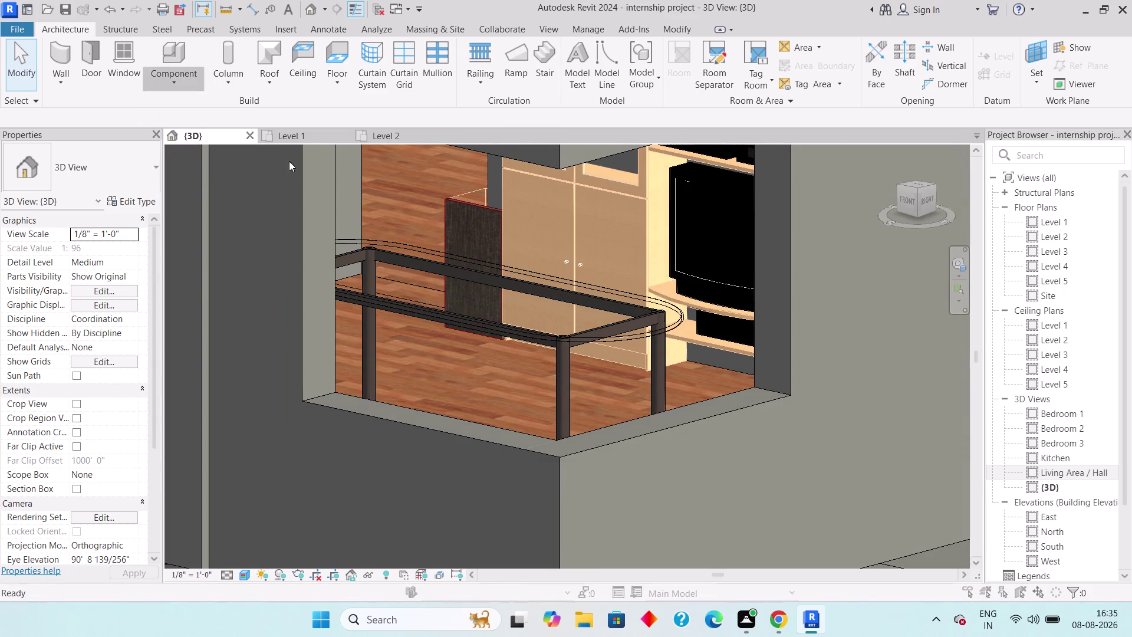
click(563, 164)
key(g)
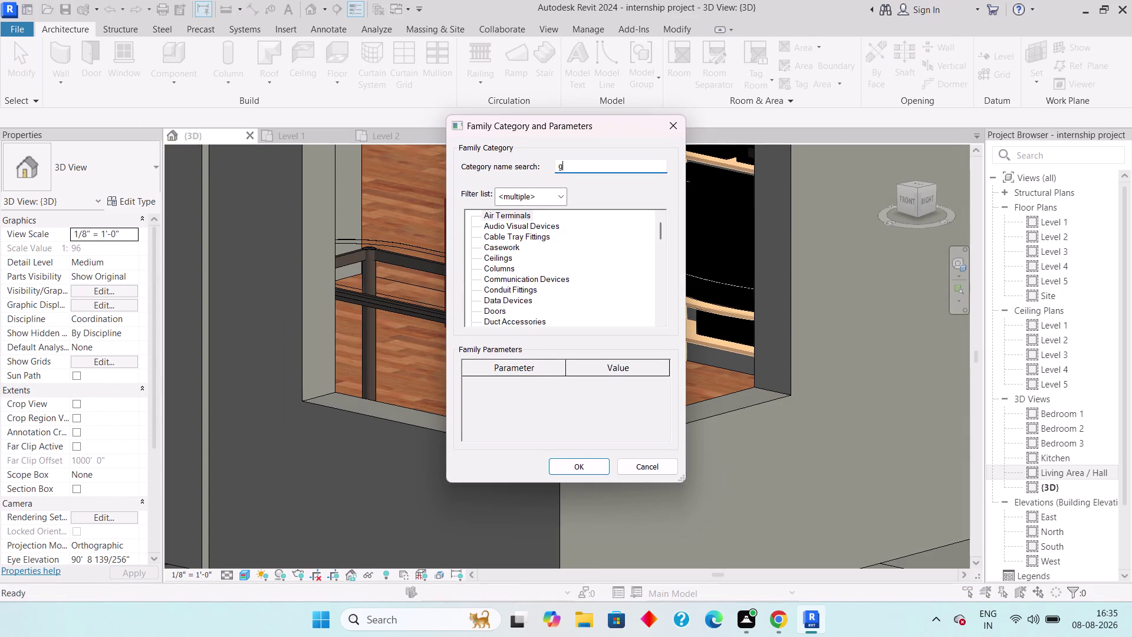
key(e)
key(n)
key(e)
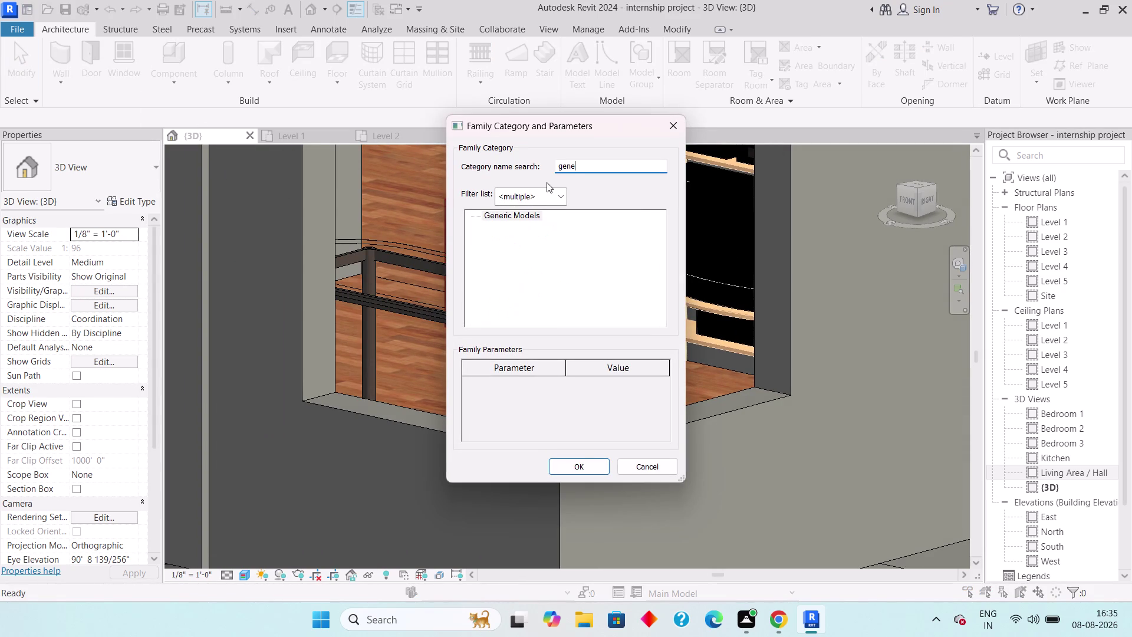
click(518, 212)
click(585, 460)
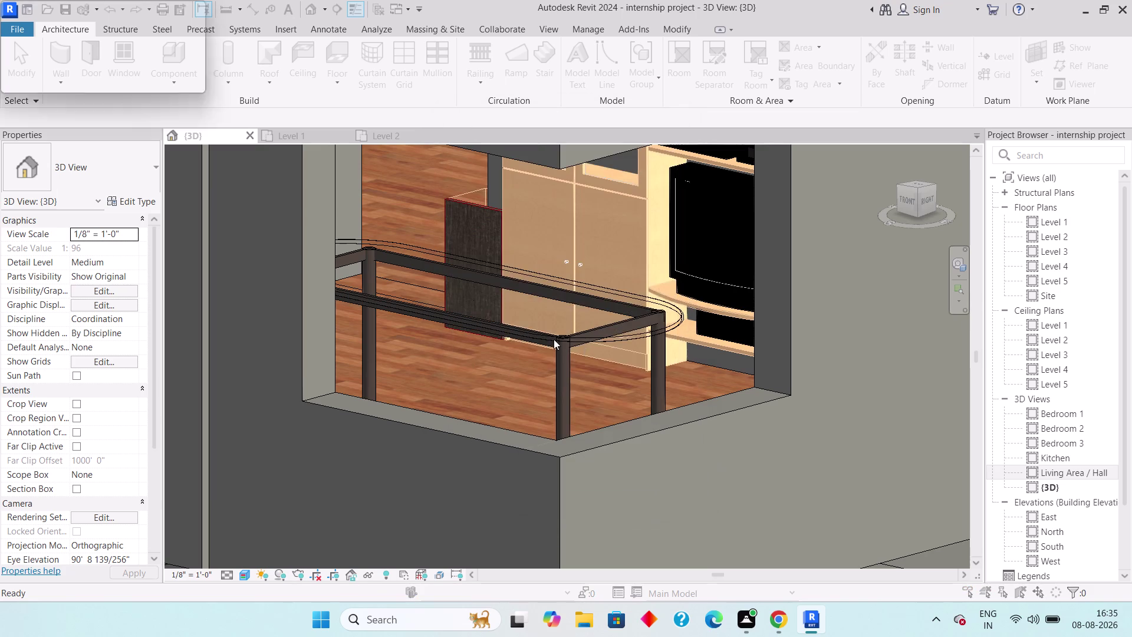
click(560, 327)
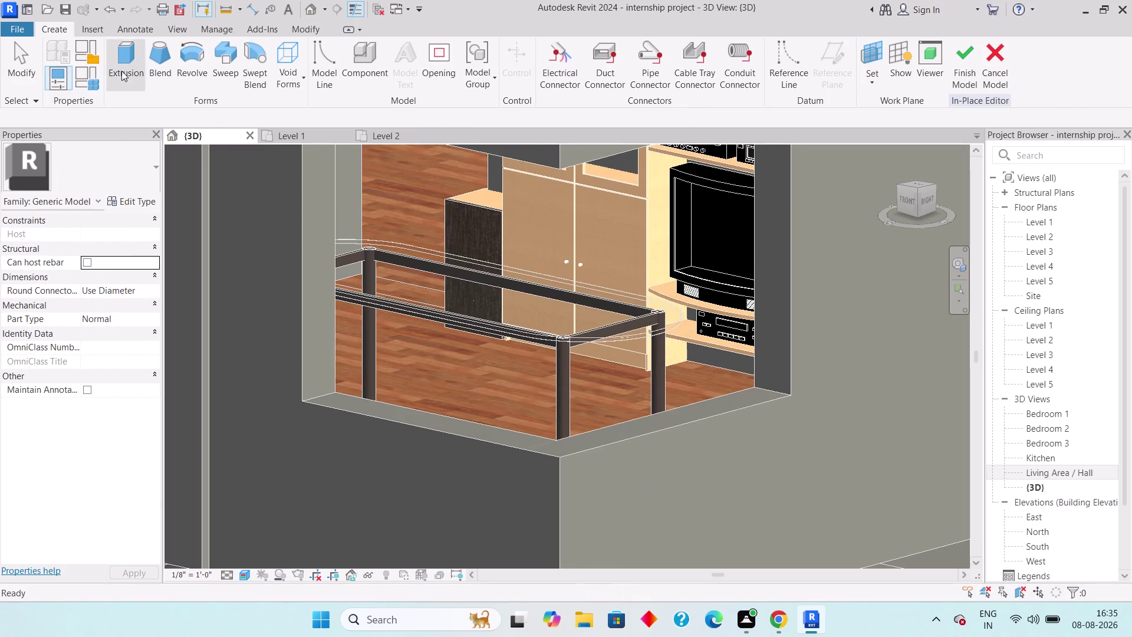
Start an Extrusion and pick the wall opening face as its work plane.
click(124, 65)
click(685, 82)
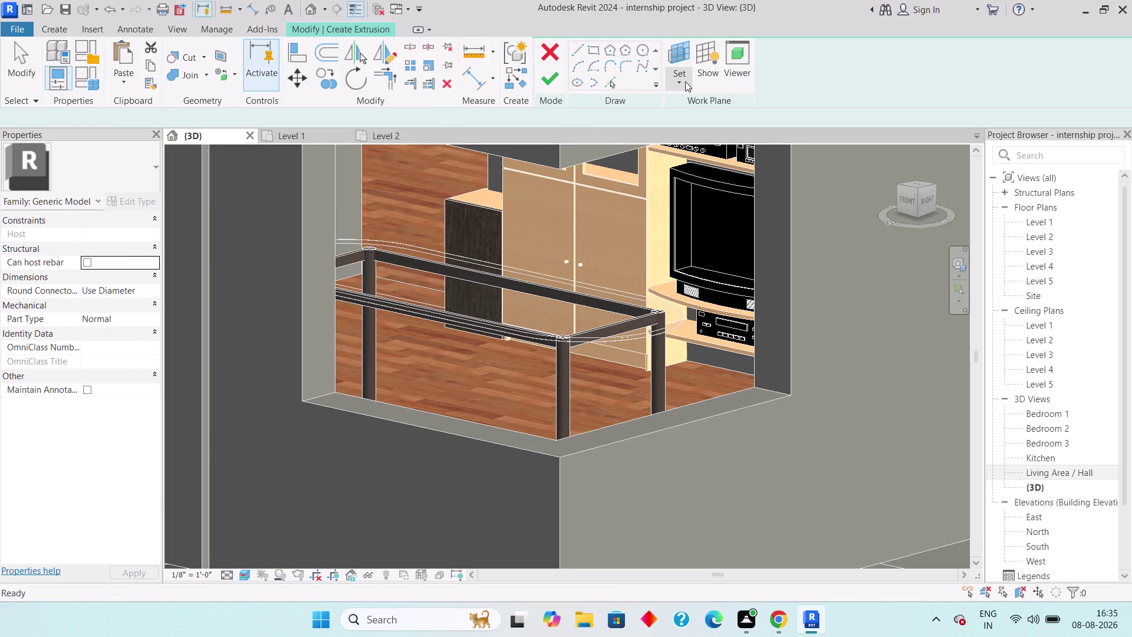
click(698, 143)
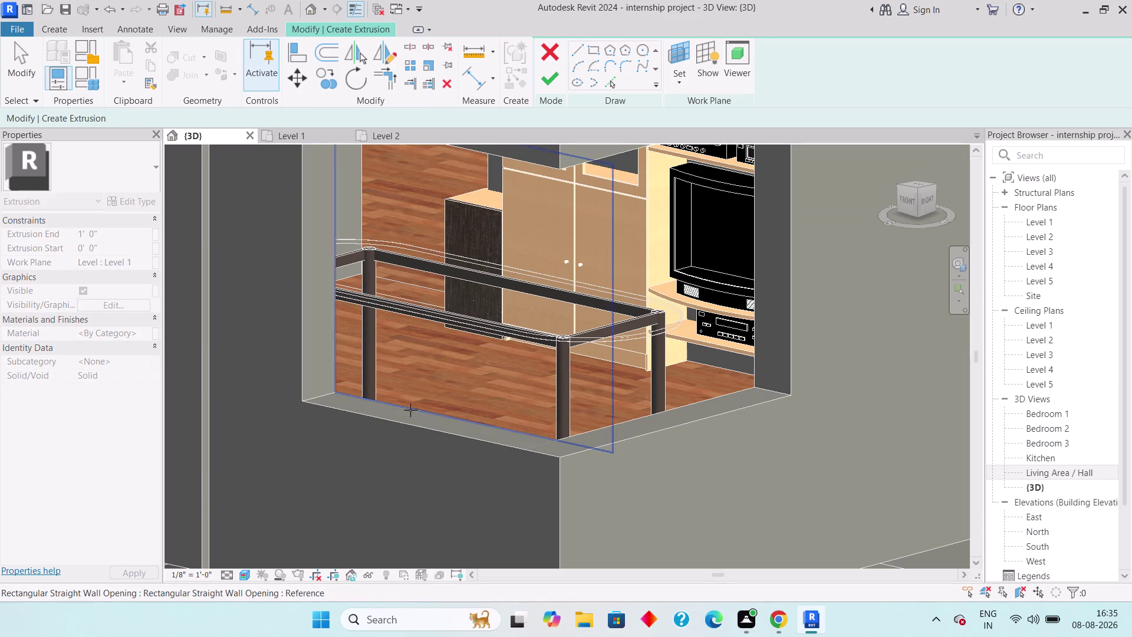
click(409, 412)
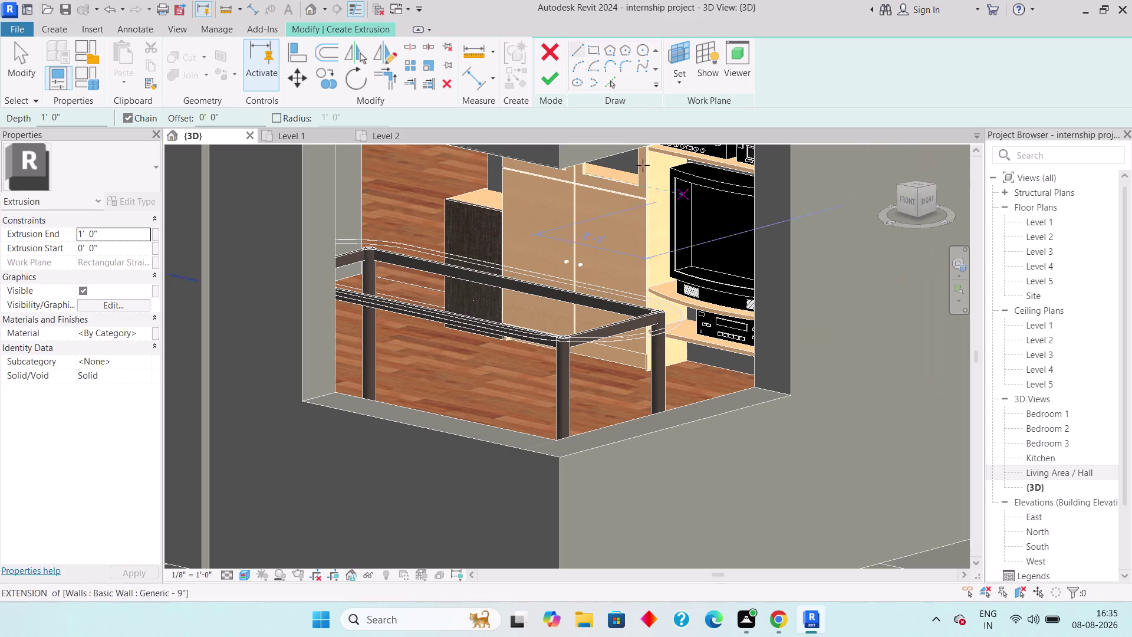
Start a rectangle at the sill, then cancel the unfinished attempt.
click(594, 48)
scroll(up, 3)
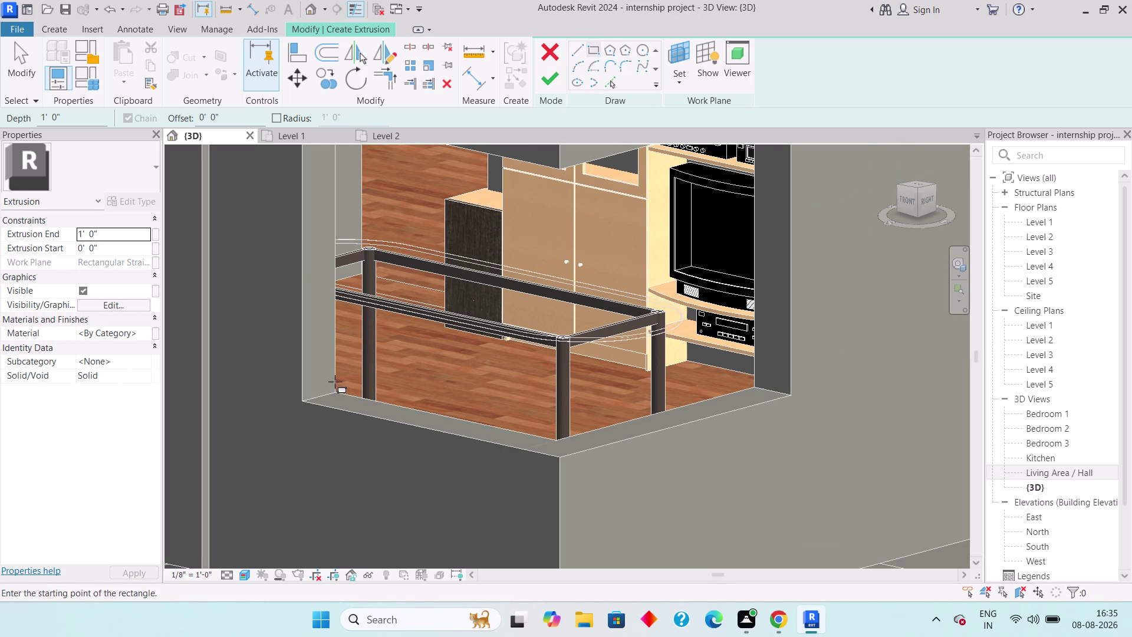
scroll(up, 3)
scroll(up, 3)
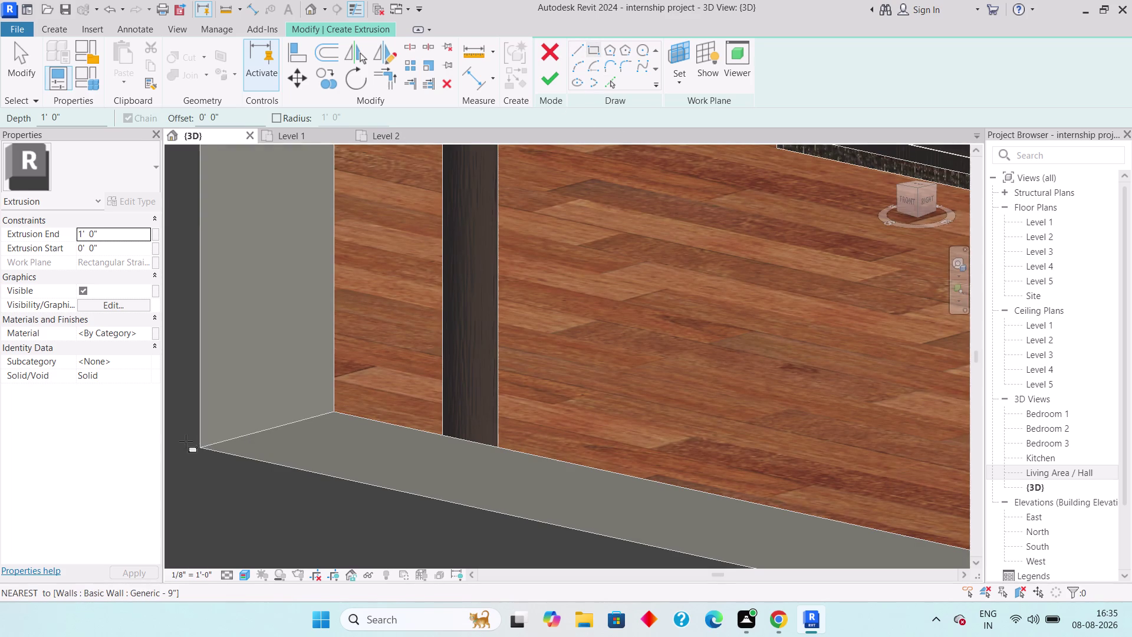
click(203, 448)
middle_drag(444, 498, 349, 380)
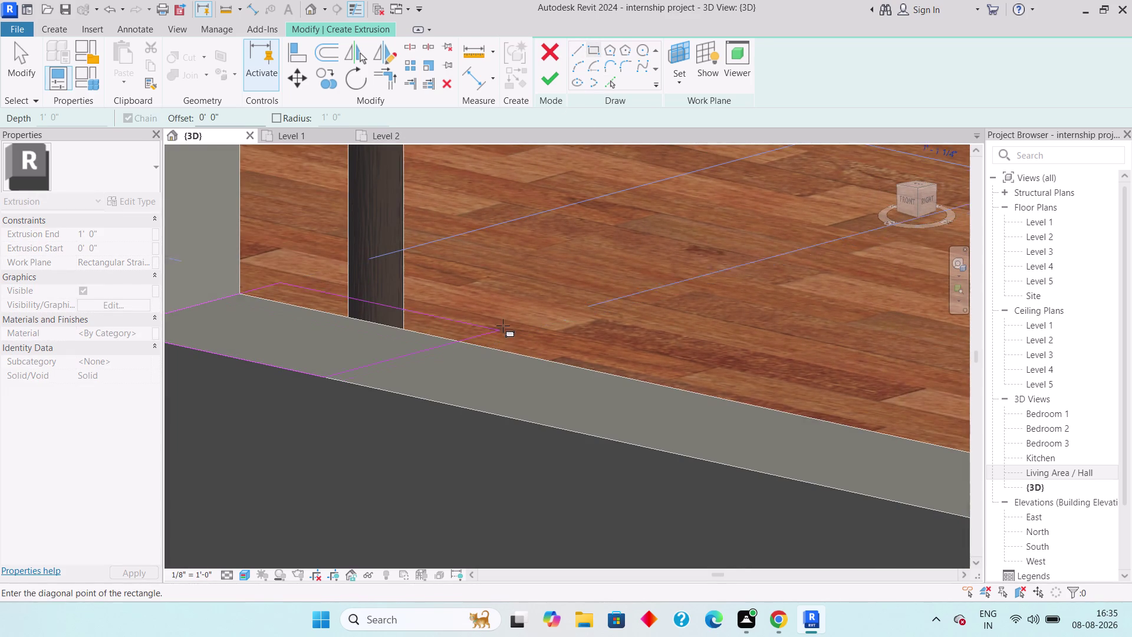
middle_drag(542, 376, 277, 291)
scroll(down, 3)
middle_drag(681, 388, 655, 376)
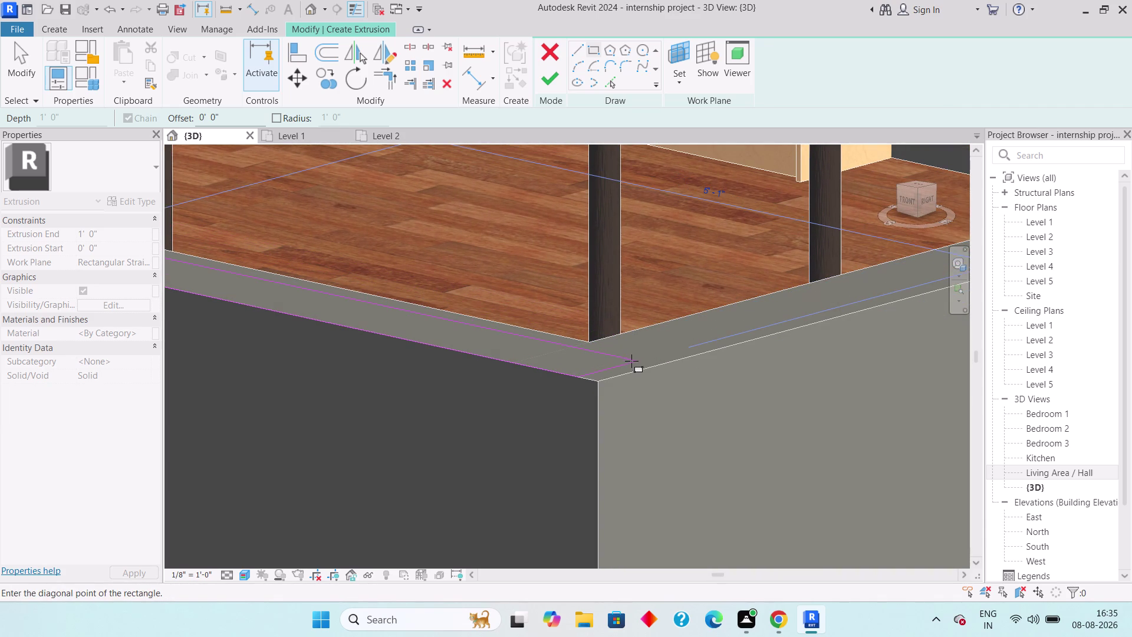
key(Escape)
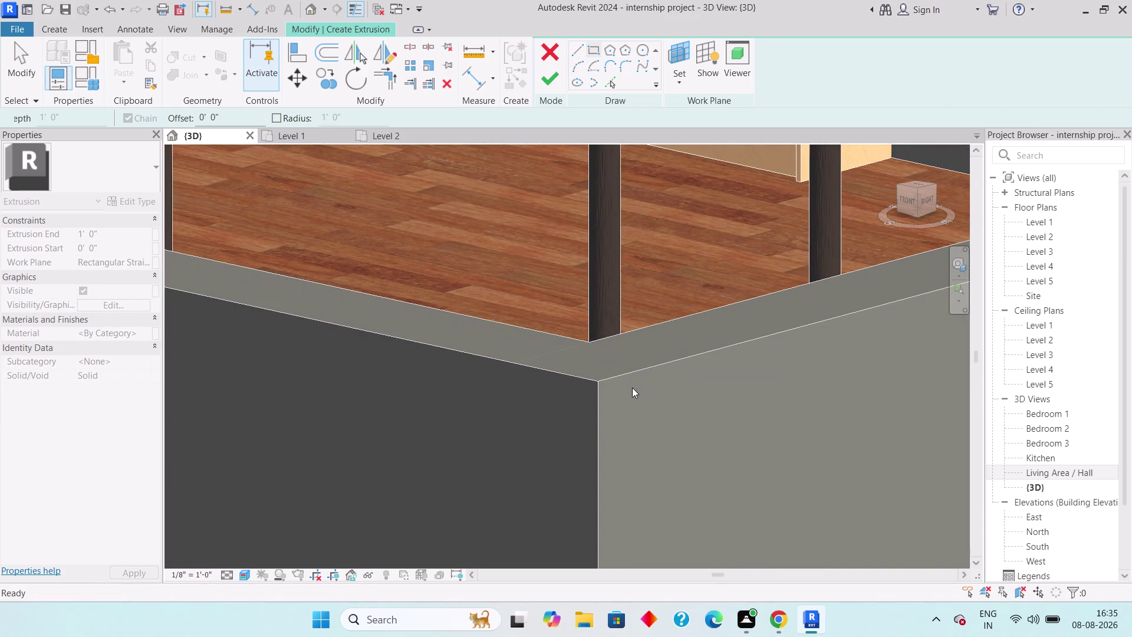
Draw the rectangle from the sill's corner to the opening's far endpoint.
middle_drag(732, 426, 304, 232)
scroll(down, 3)
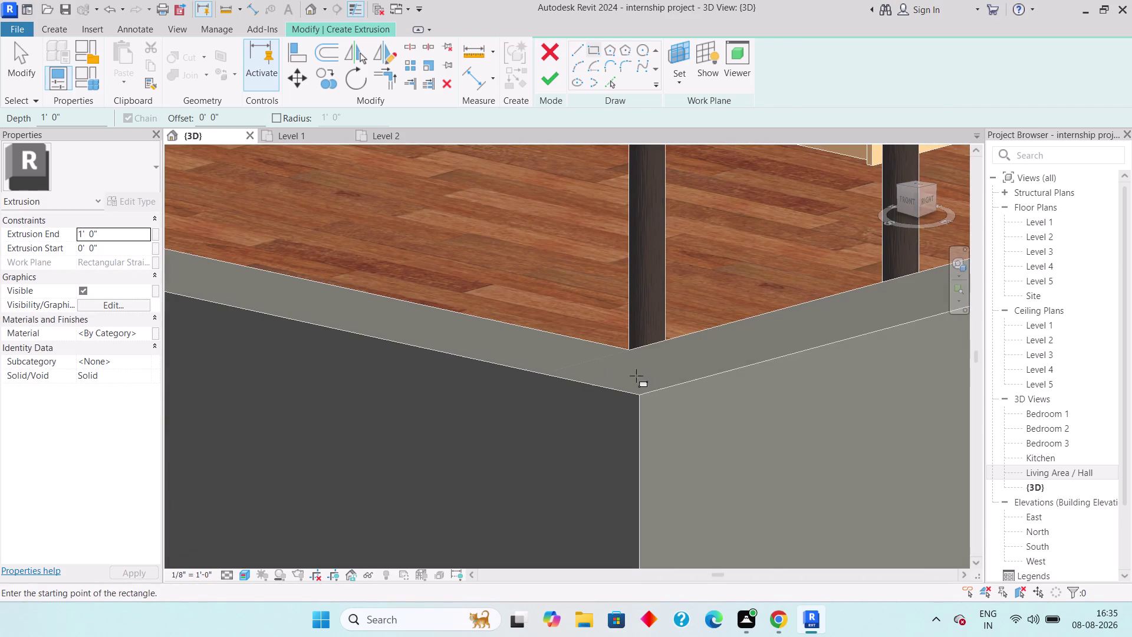
click(637, 396)
middle_drag(506, 342, 847, 467)
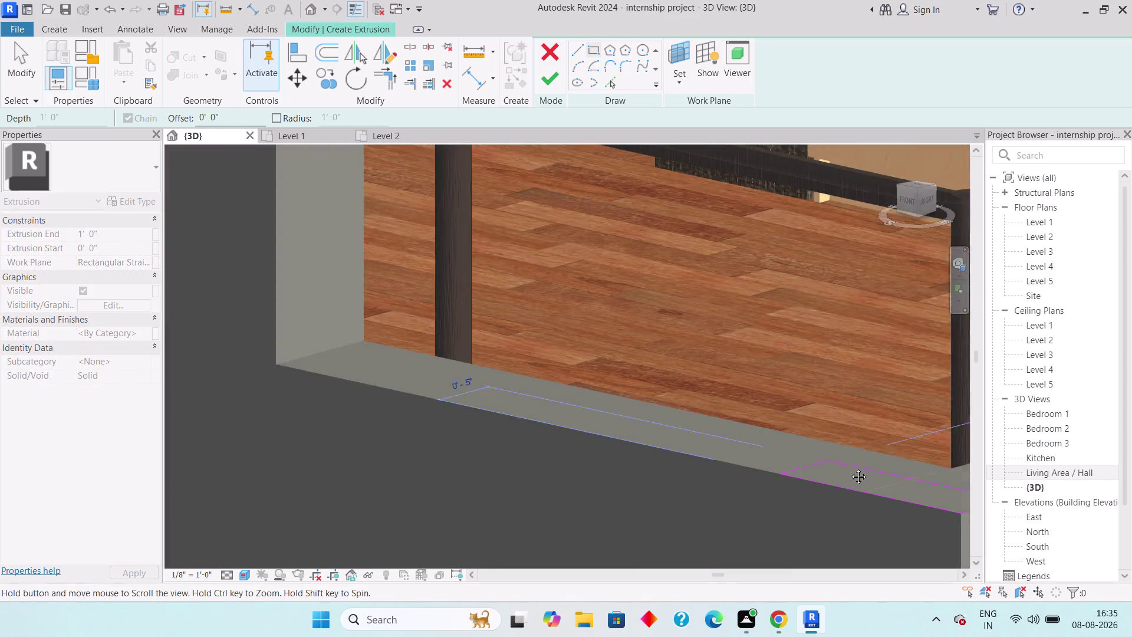
middle_drag(847, 468, 850, 468)
scroll(down, 3)
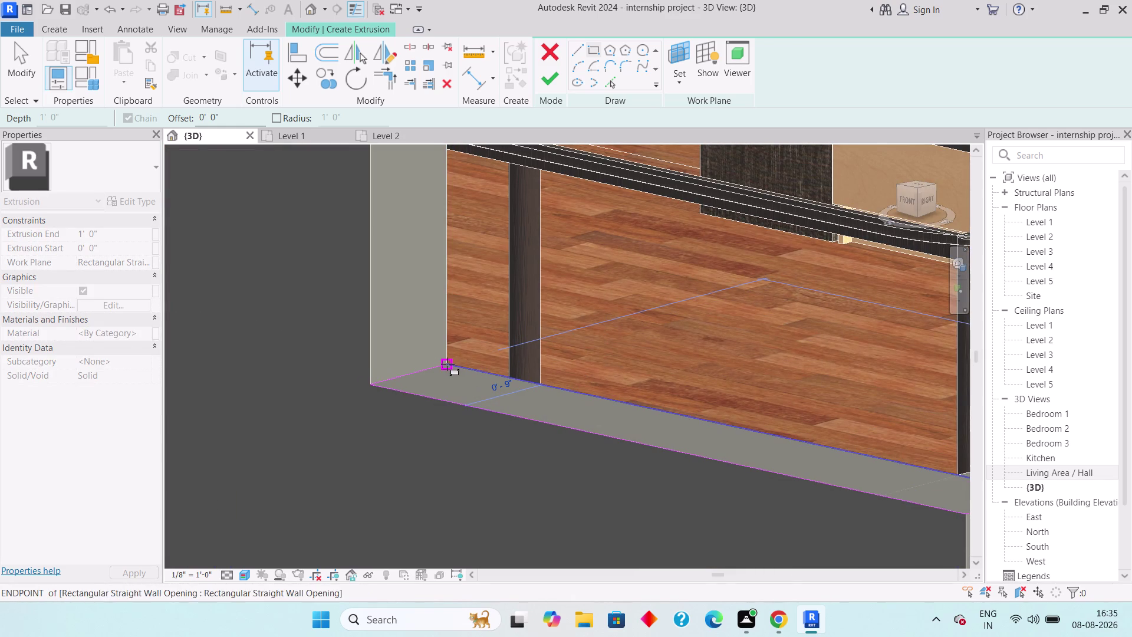
click(447, 364)
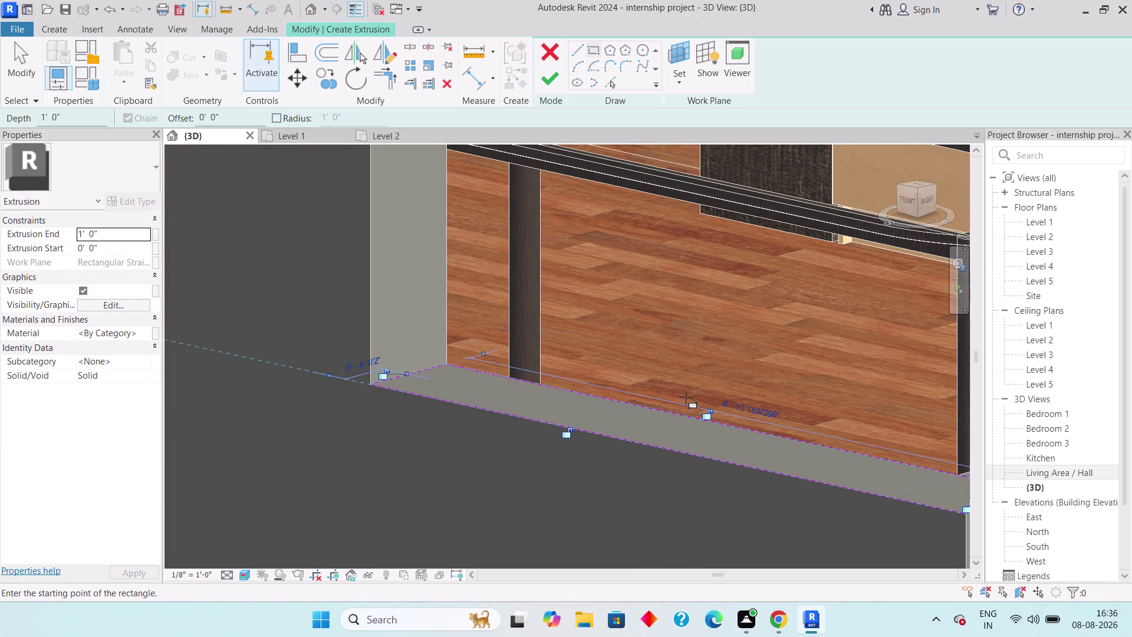
middle_drag(753, 389, 302, 299)
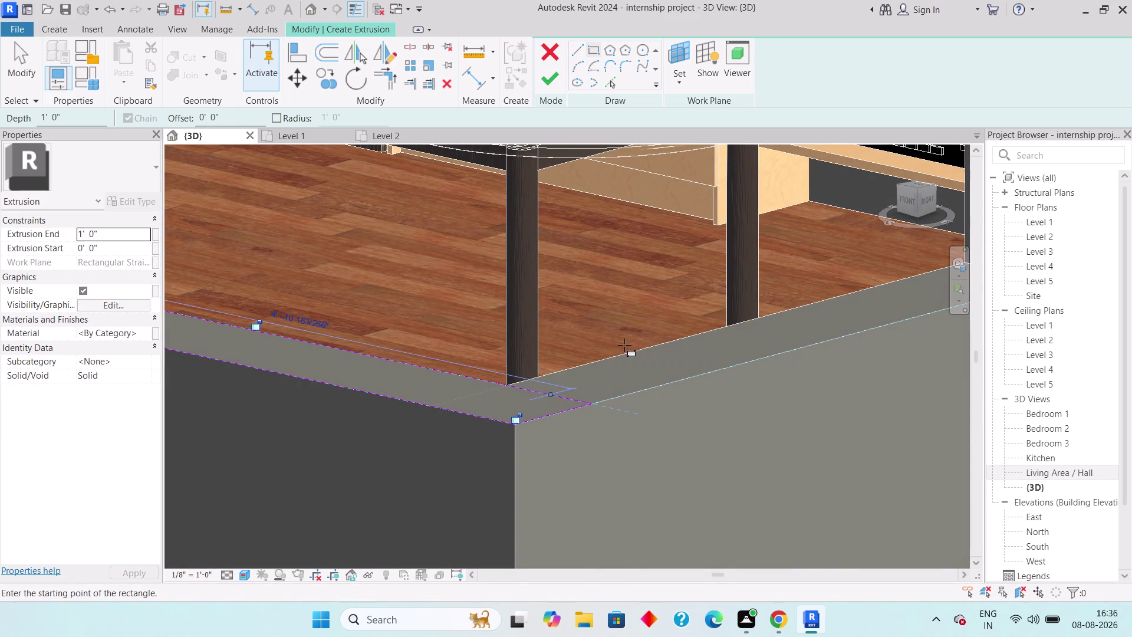